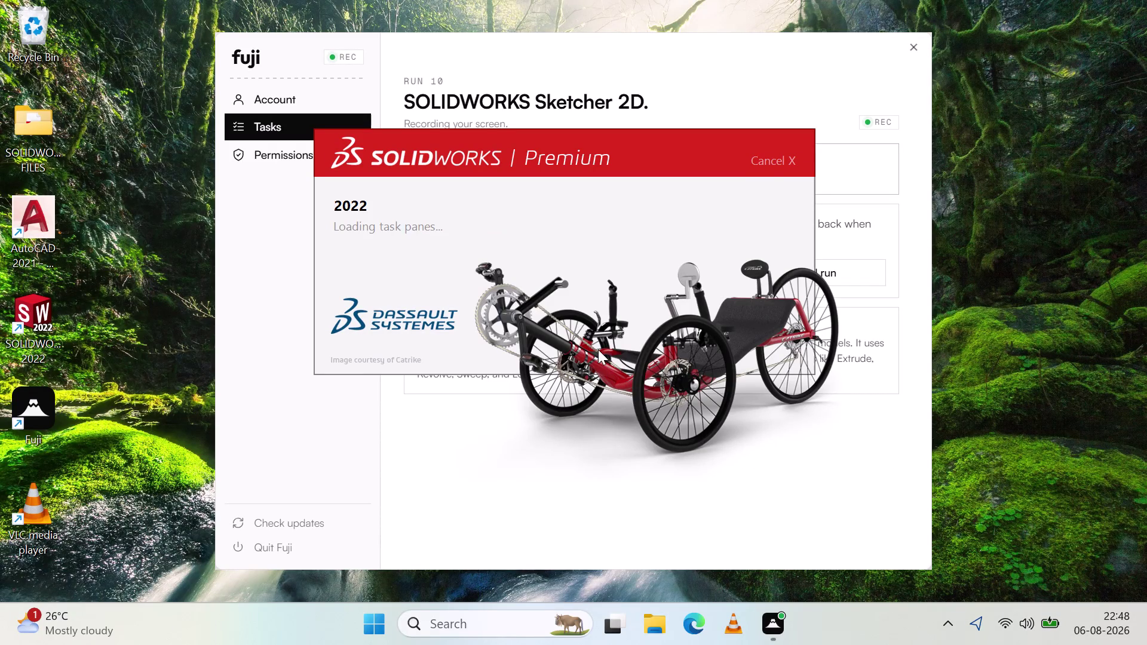
Remove all recent documents from the Welcome window, confirm, and close the window.
click(717, 359)
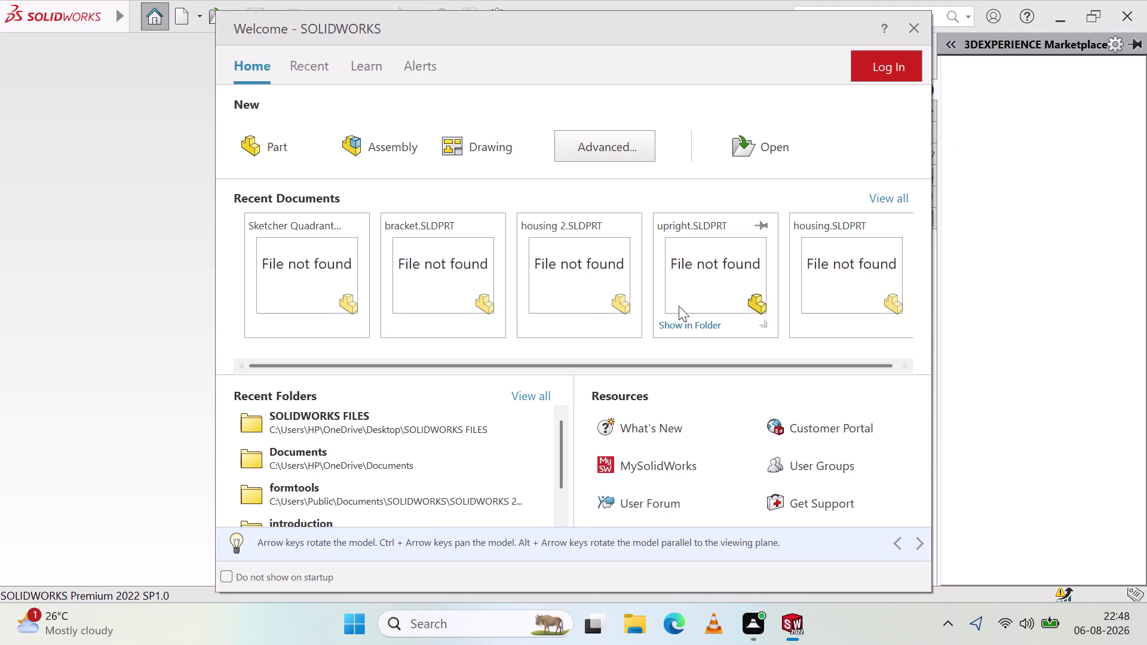
click(901, 198)
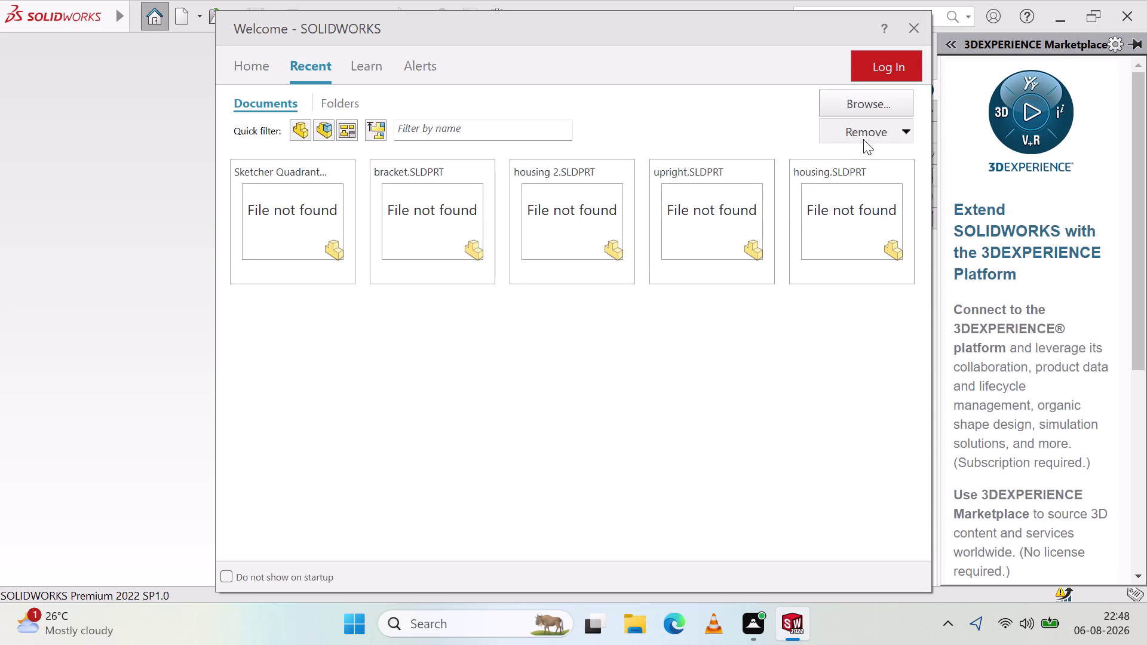
click(863, 133)
click(871, 174)
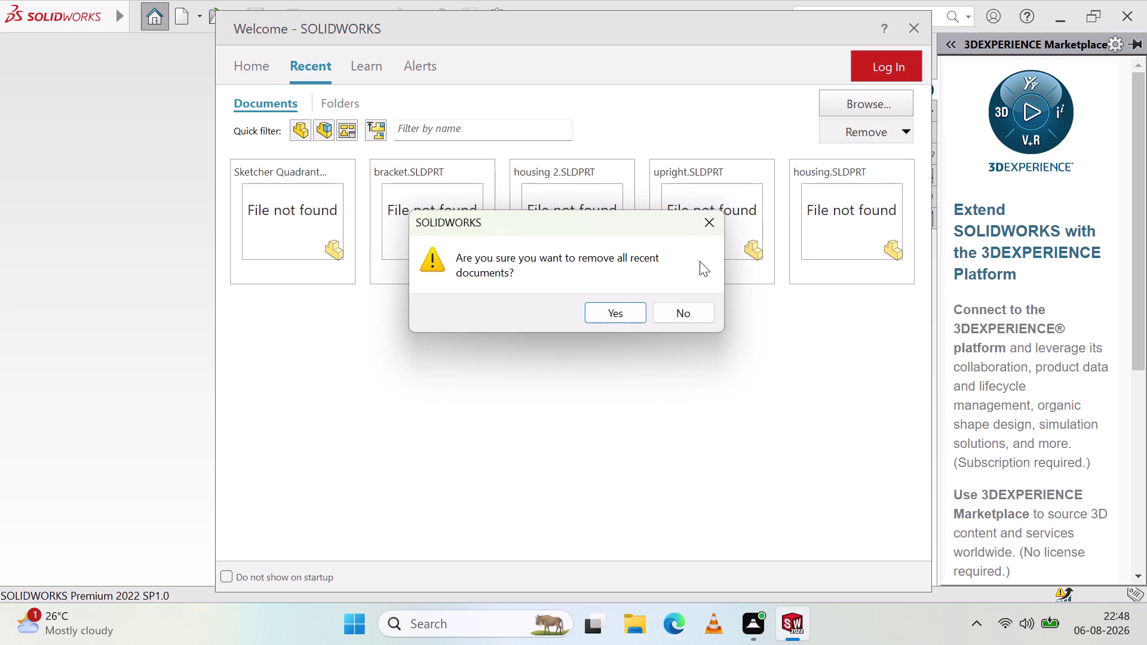
click(608, 312)
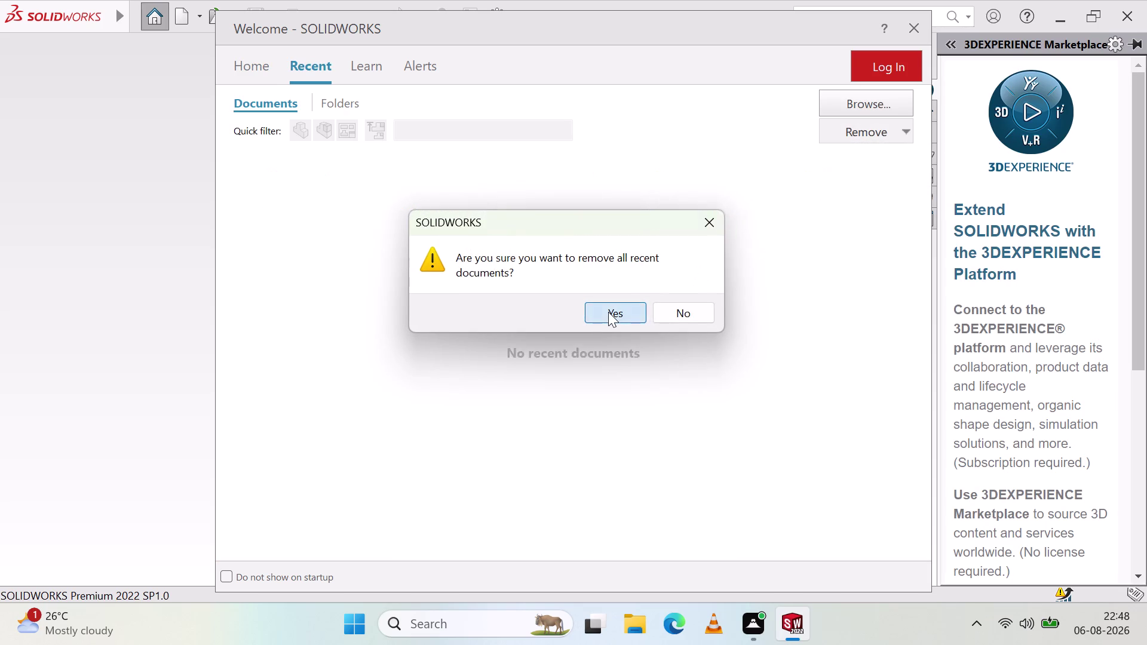
click(914, 29)
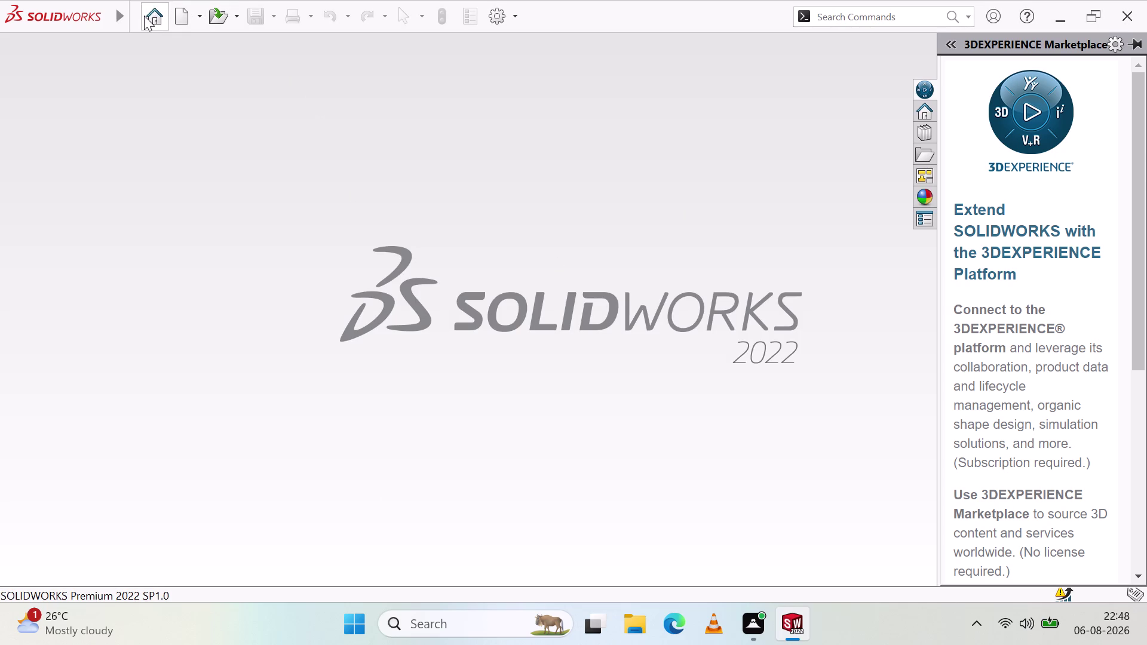
Create a new Part document.
click(144, 15)
click(238, 141)
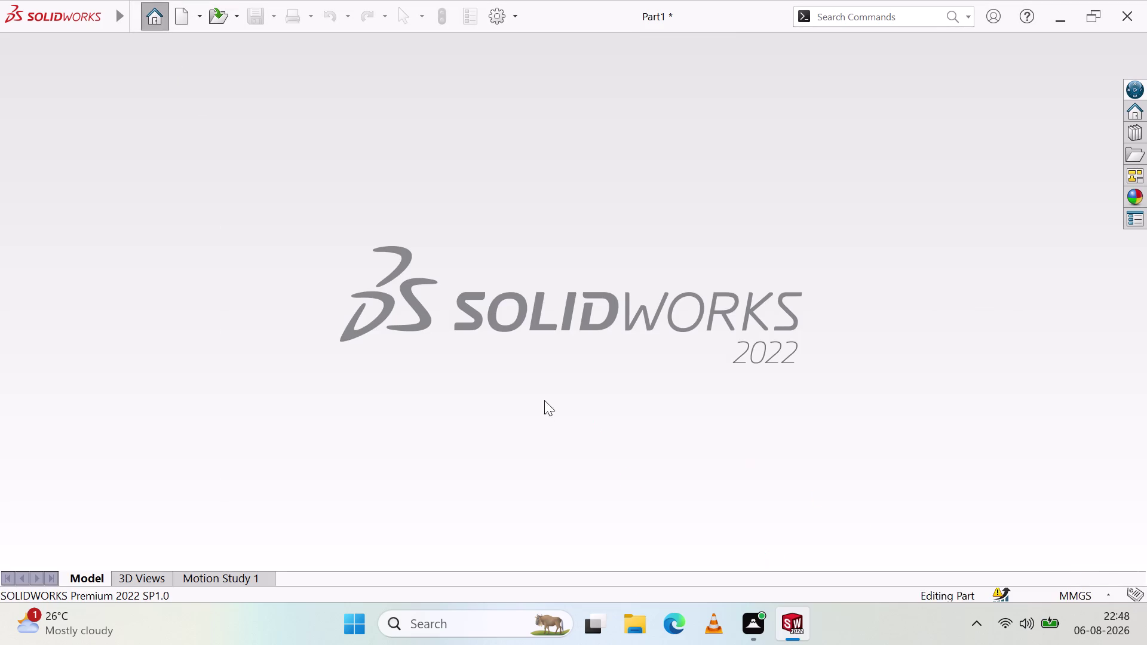
click(434, 450)
click(321, 493)
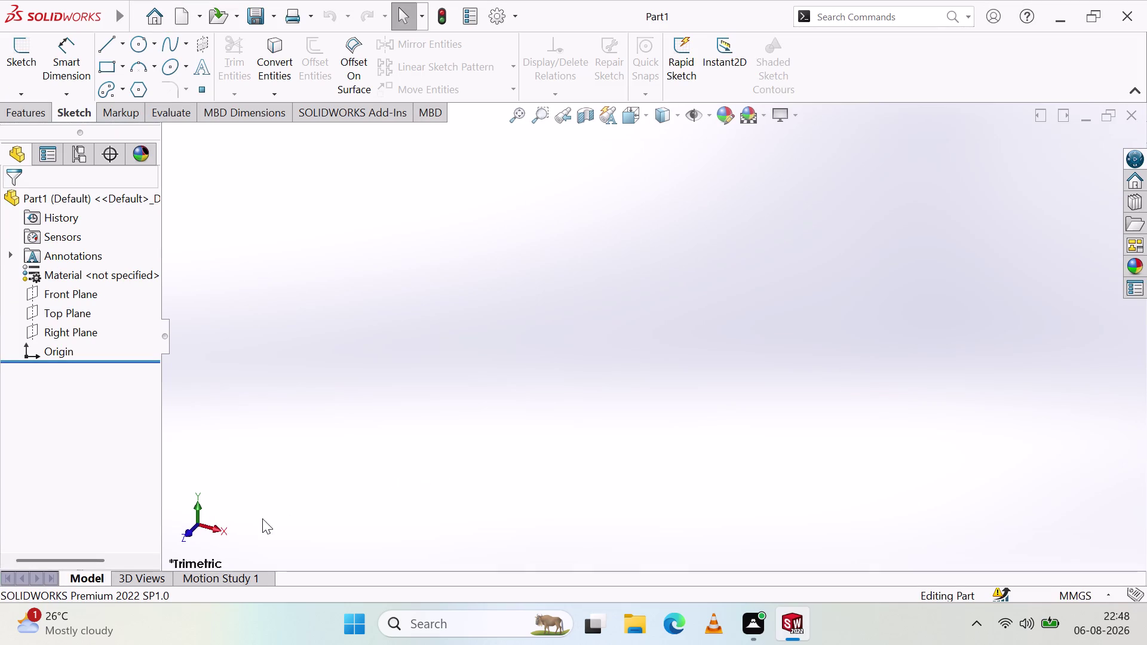
Set the view orientation to Front.
click(194, 522)
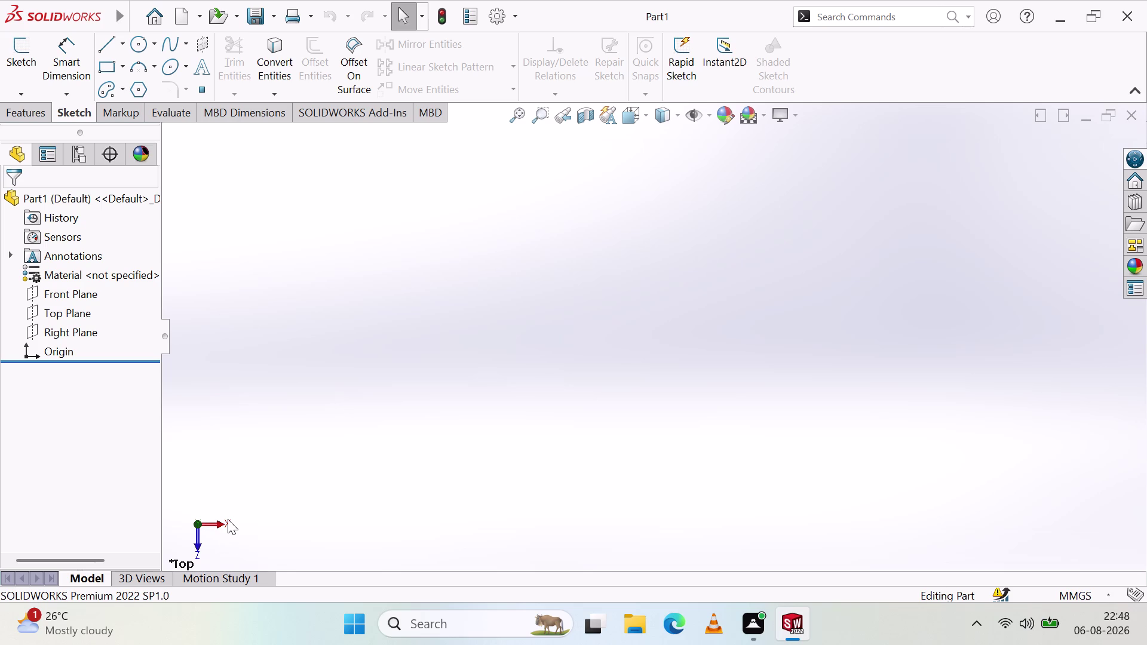
click(228, 520)
click(198, 544)
click(196, 520)
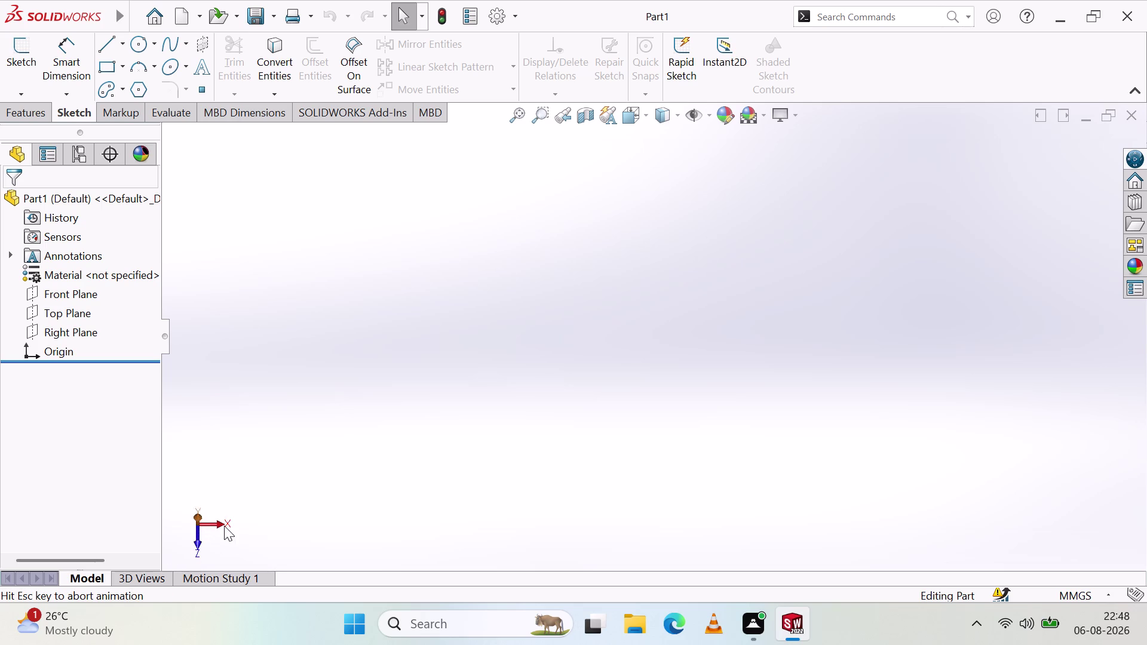
click(196, 544)
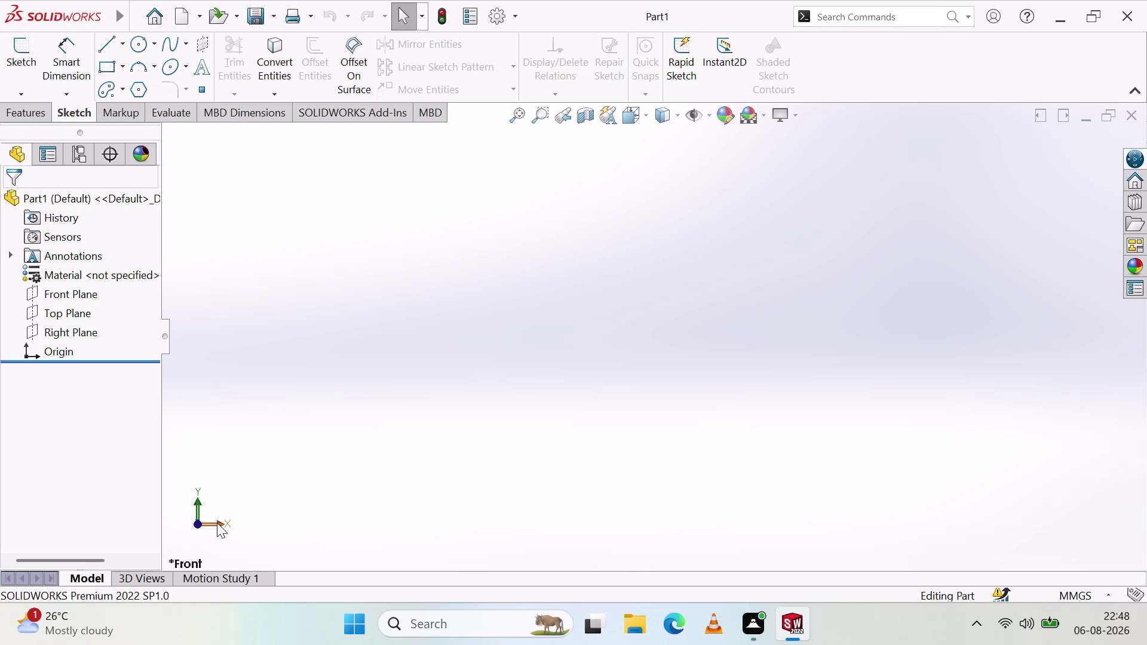
click(218, 523)
click(179, 524)
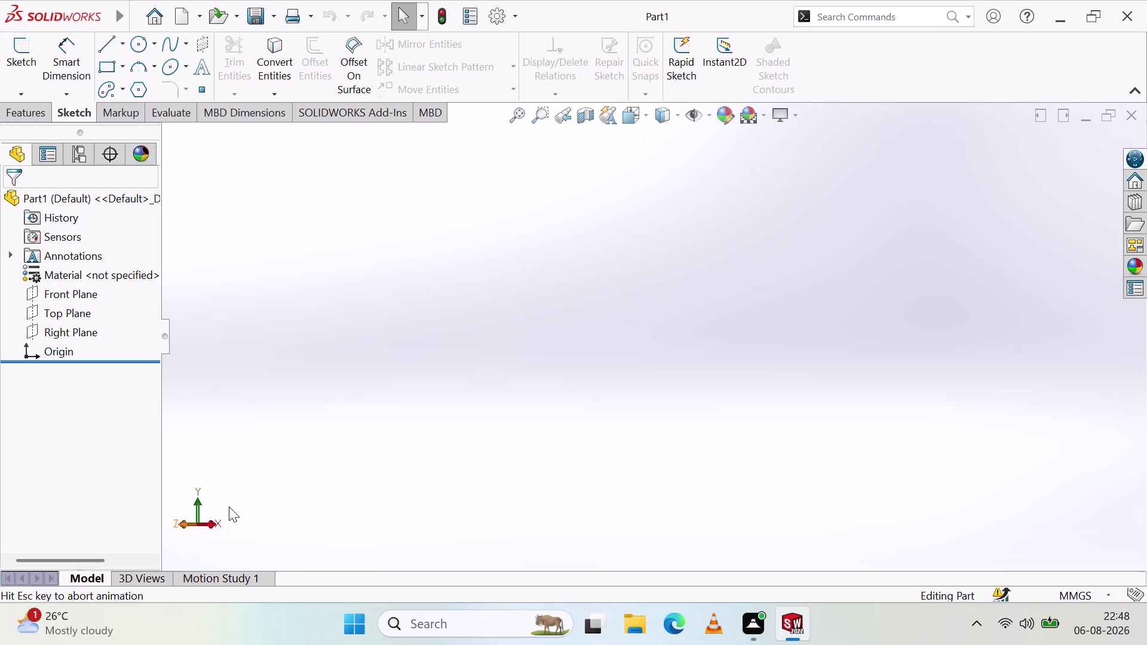
Start a new sketch on the Front Plane from the FeatureManager tree.
click(28, 48)
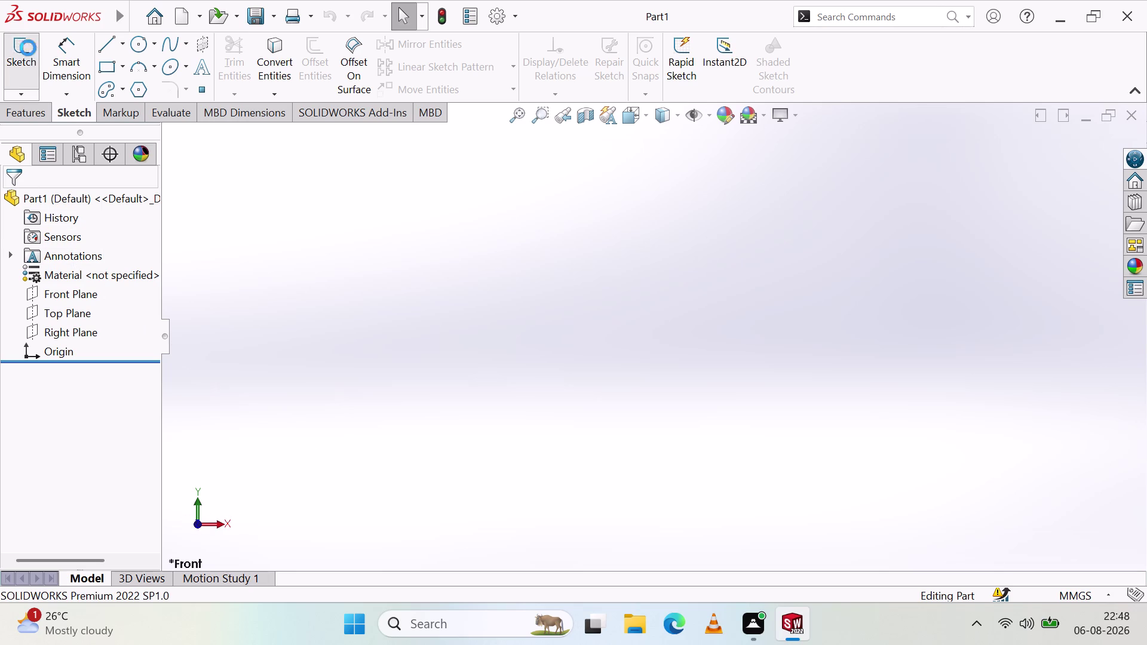
click(9, 200)
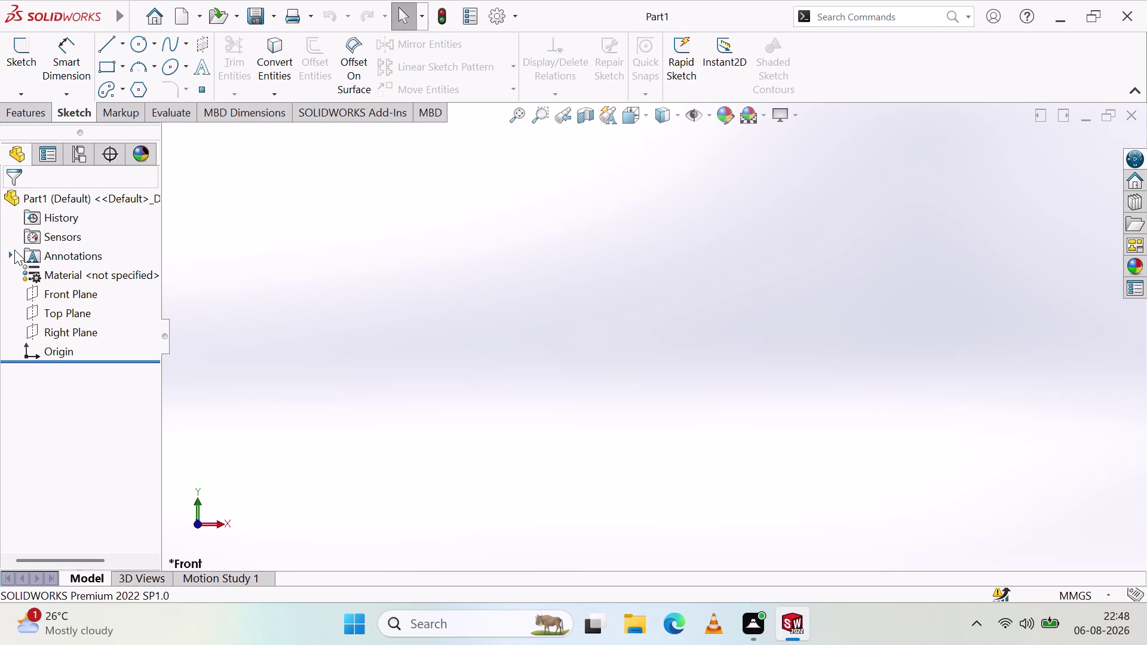
click(47, 292)
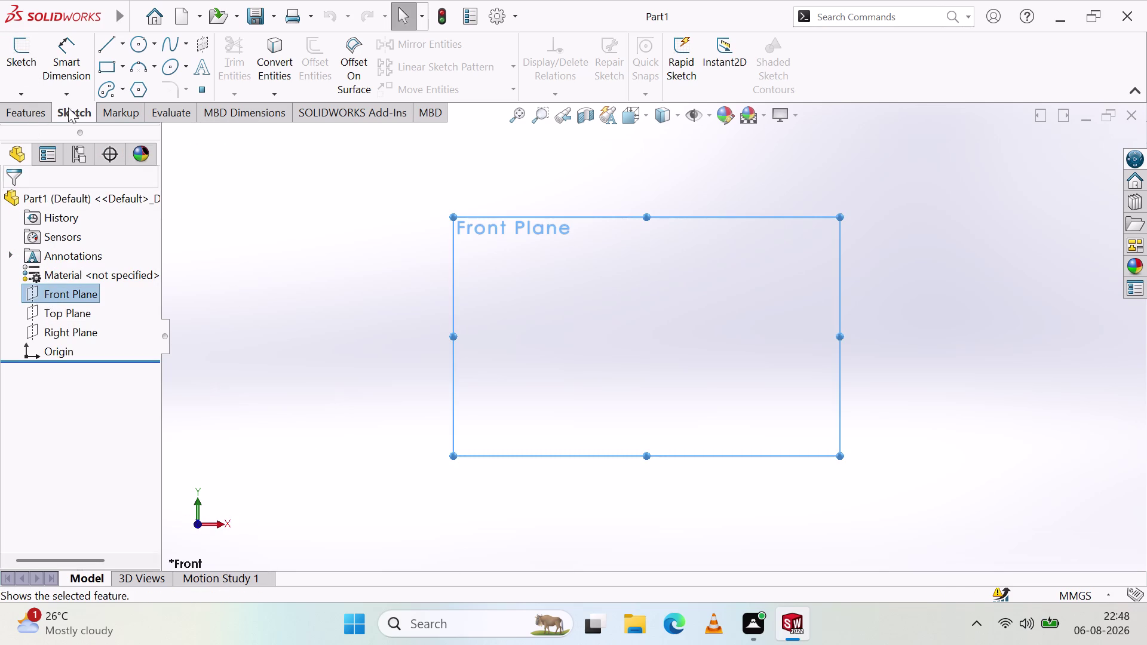
click(32, 67)
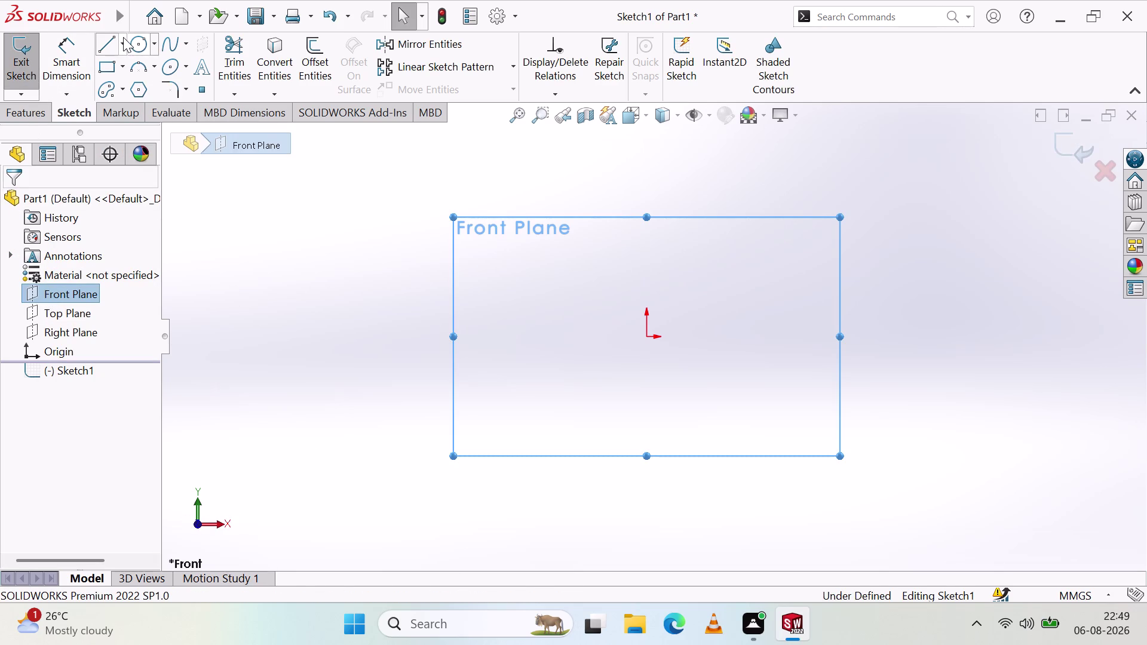
Draw a vertical centerline running through the origin.
click(123, 37)
click(140, 89)
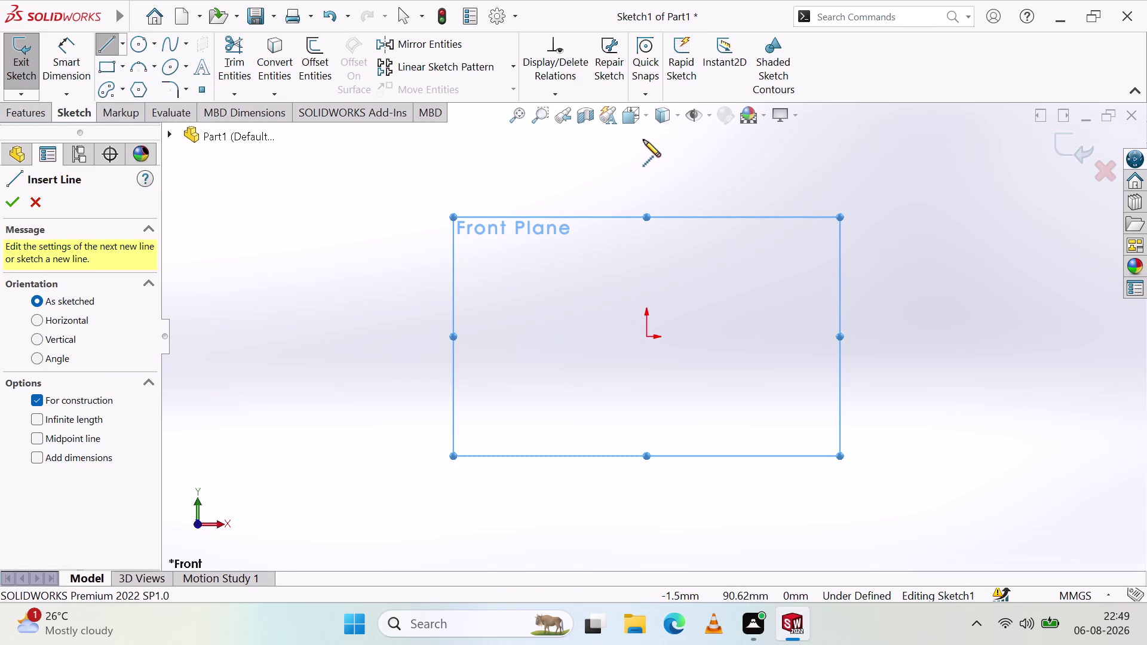
click(645, 139)
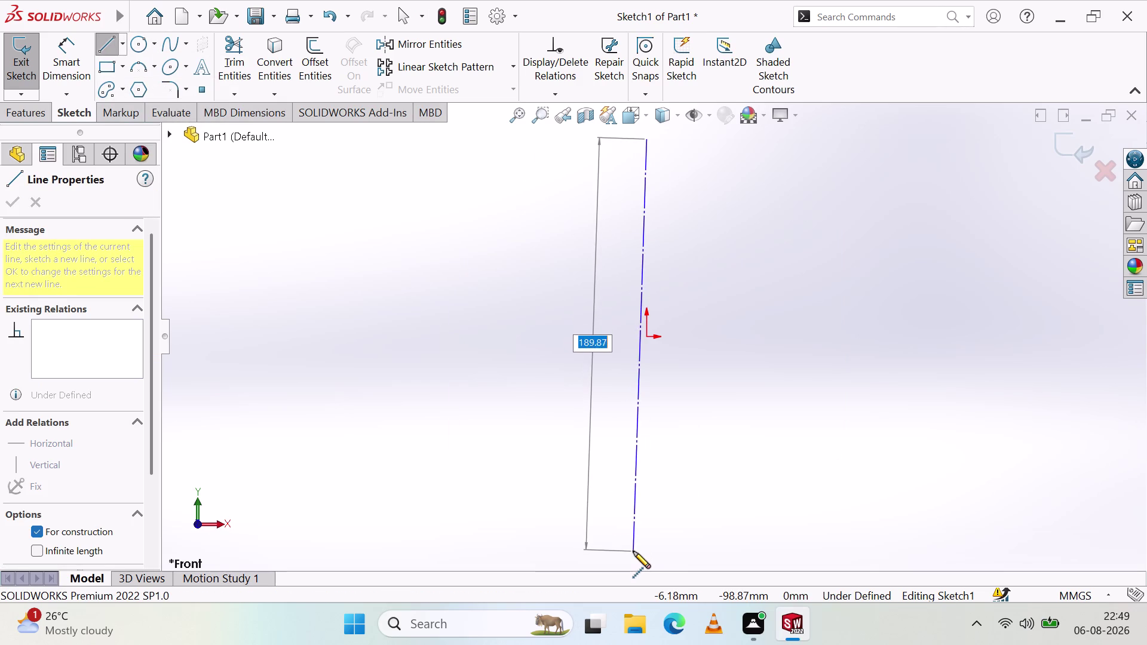
click(648, 561)
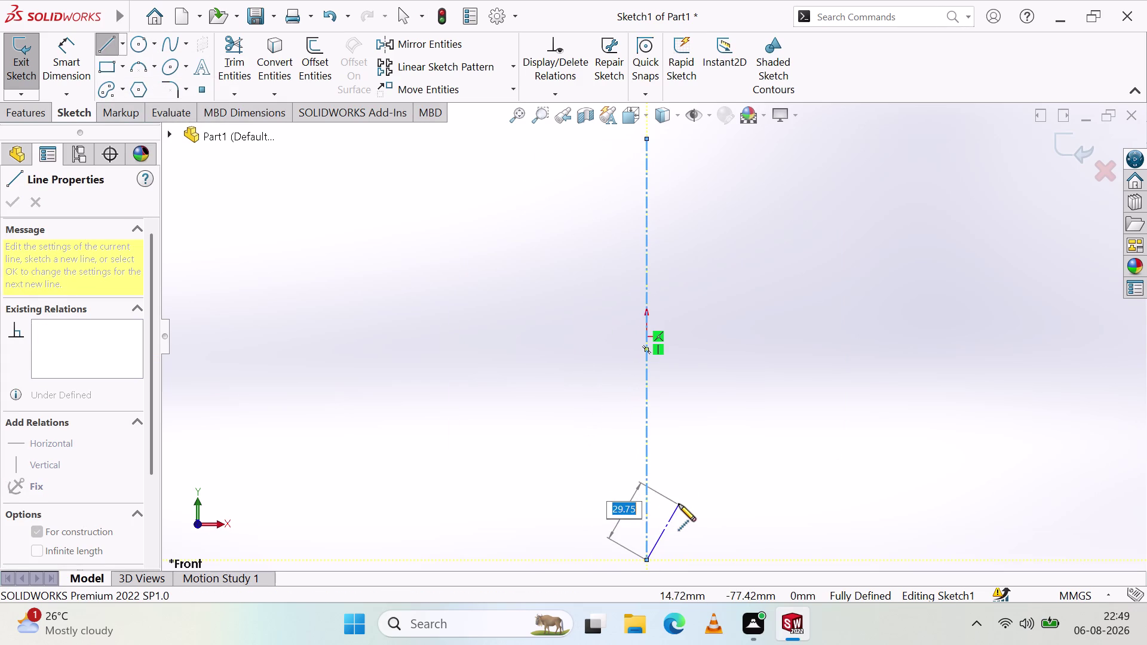
key(Escape)
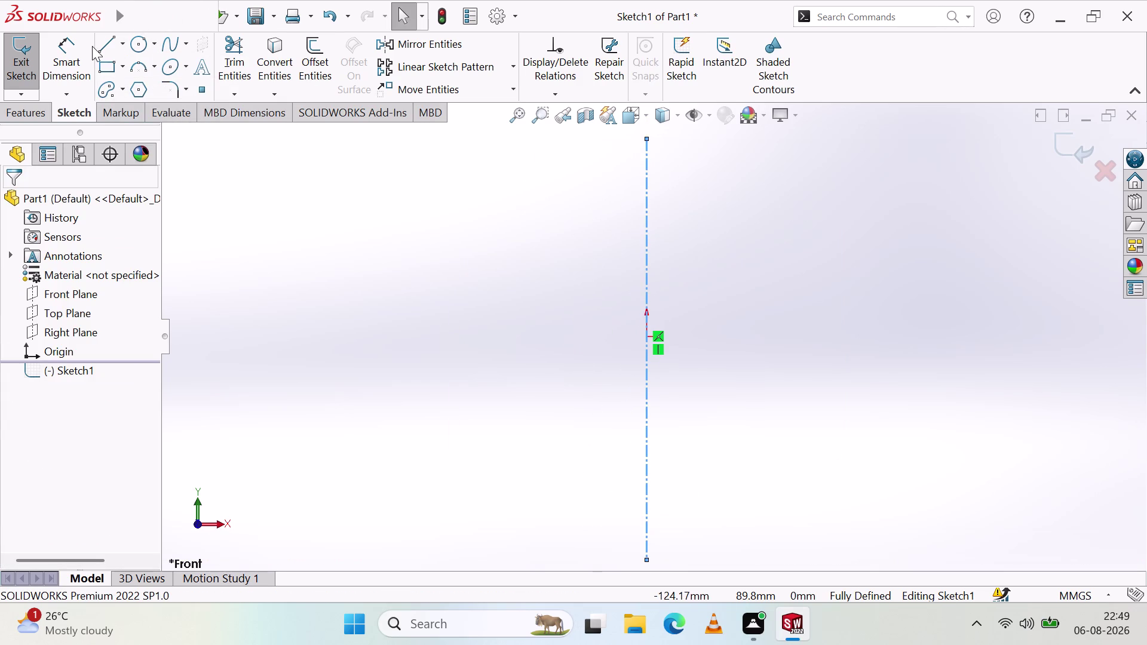
Draw a horizontal centerline running through the origin.
click(121, 49)
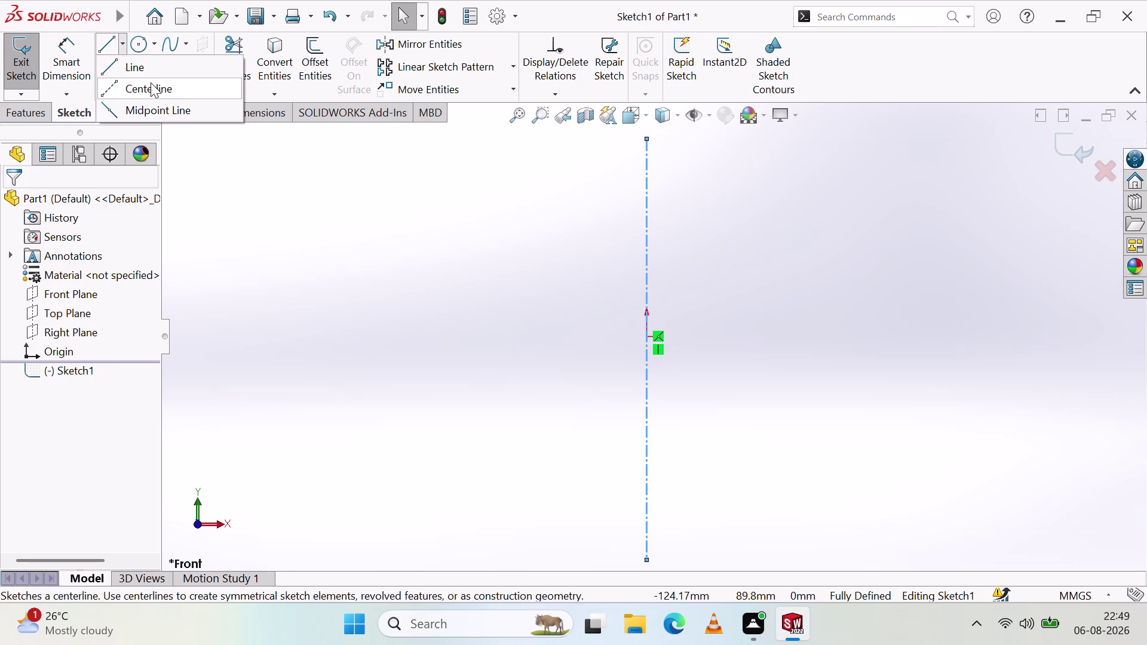
click(154, 85)
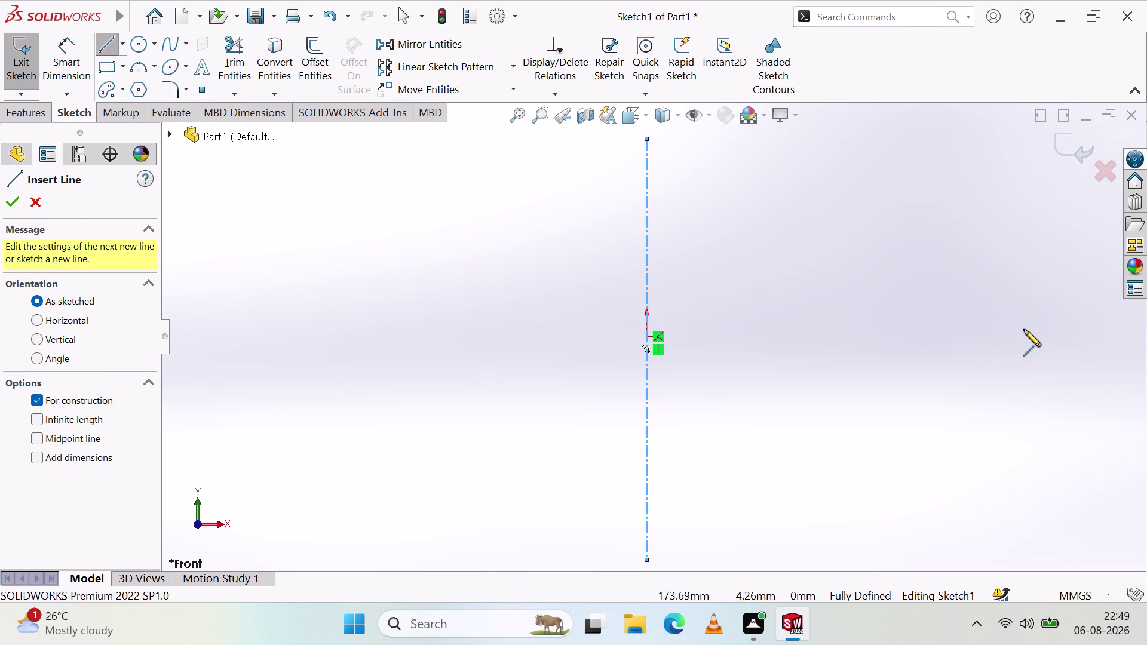
click(1021, 334)
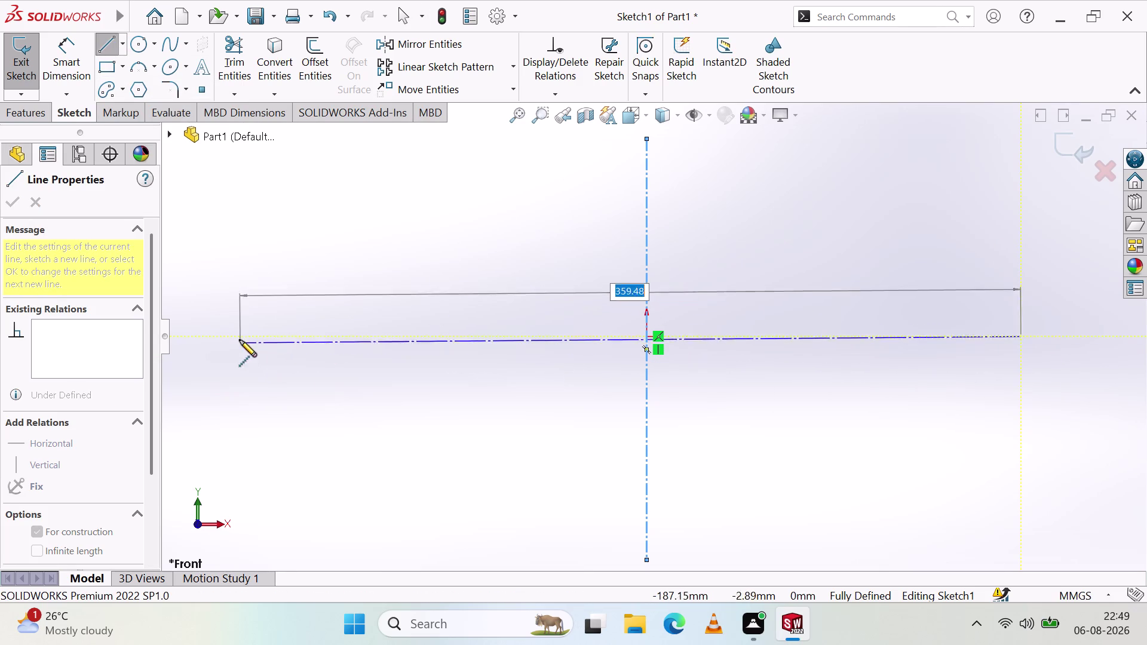
click(241, 337)
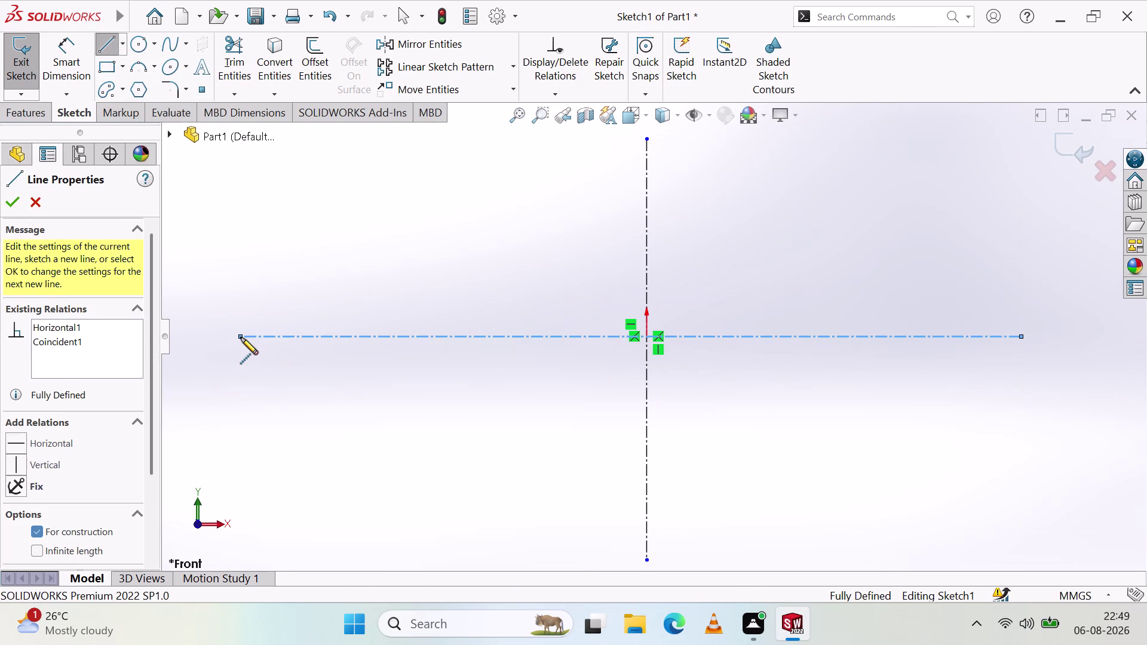
key(Escape)
key(Escape)
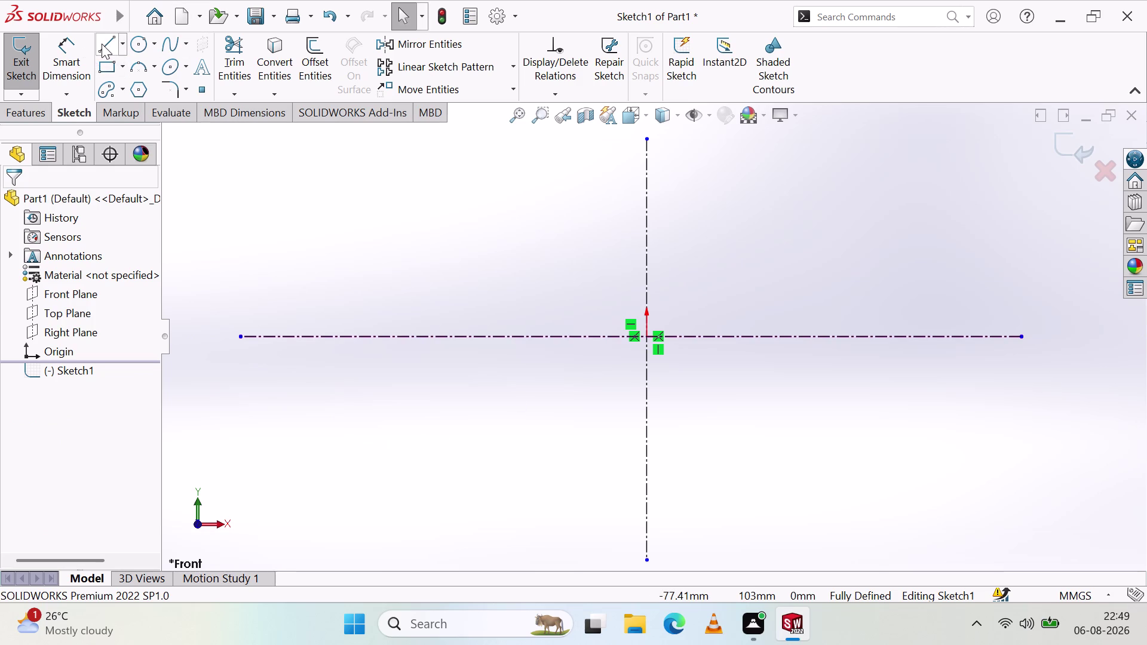
Draw a midpoint diagonal centered on the origin toward the upper left, set as construction.
click(121, 38)
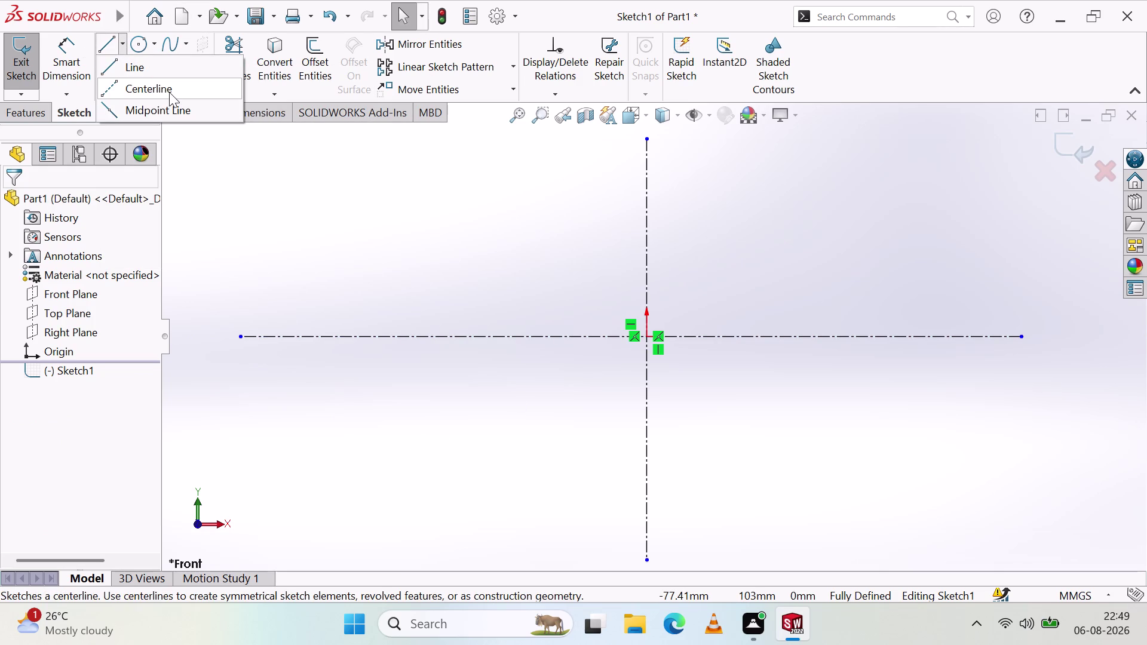
click(170, 92)
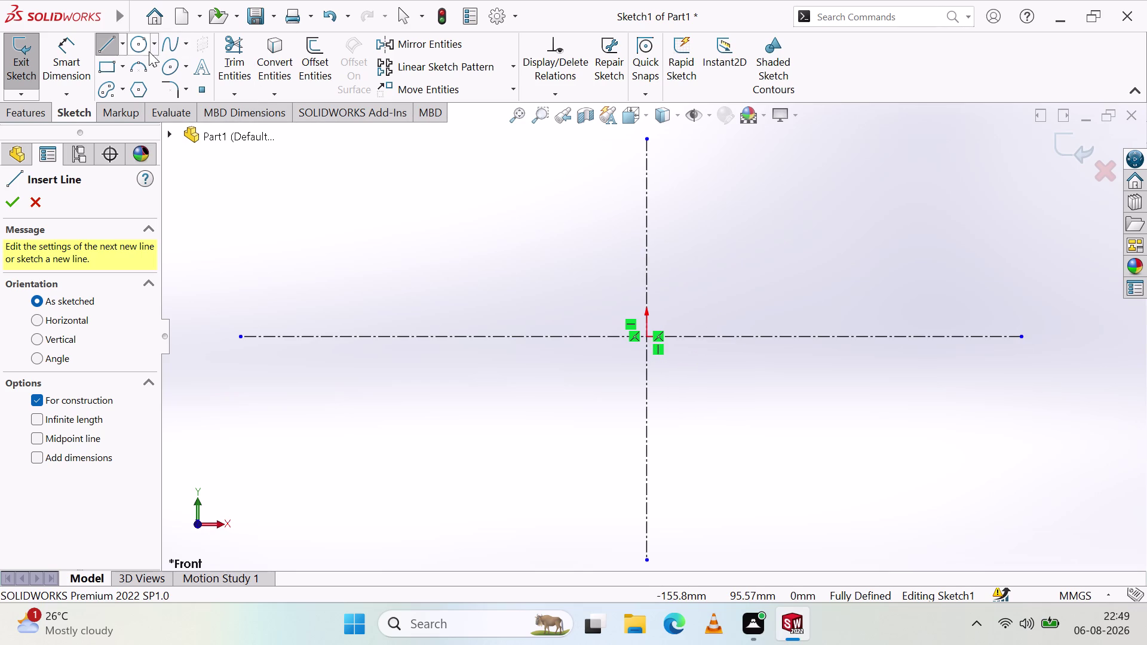
click(124, 50)
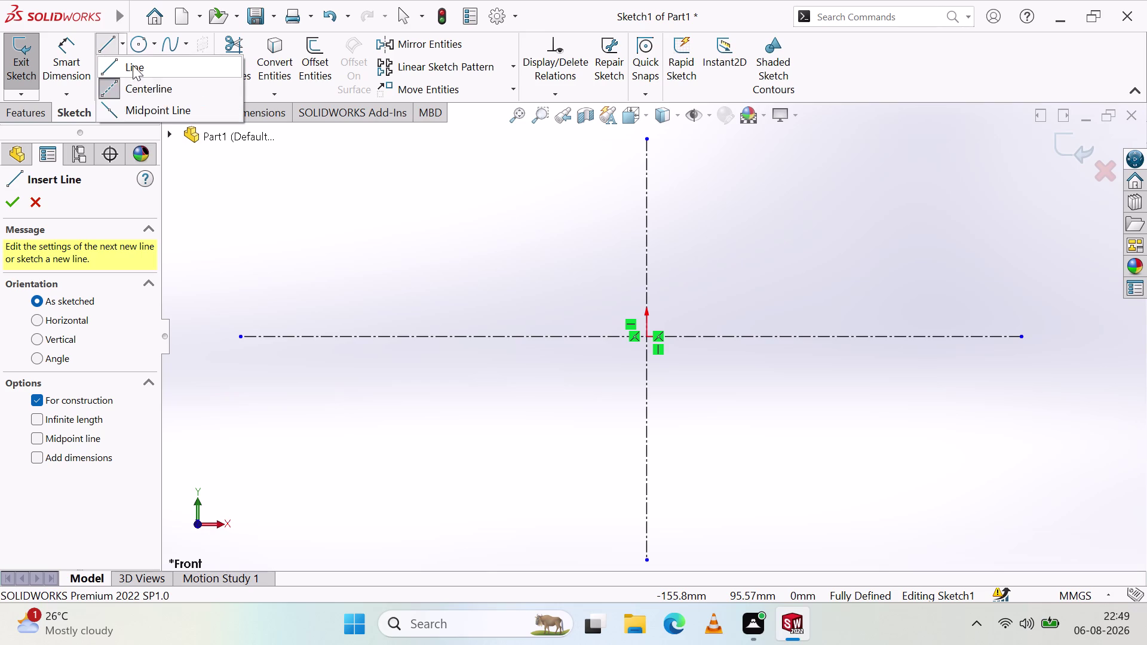
click(160, 108)
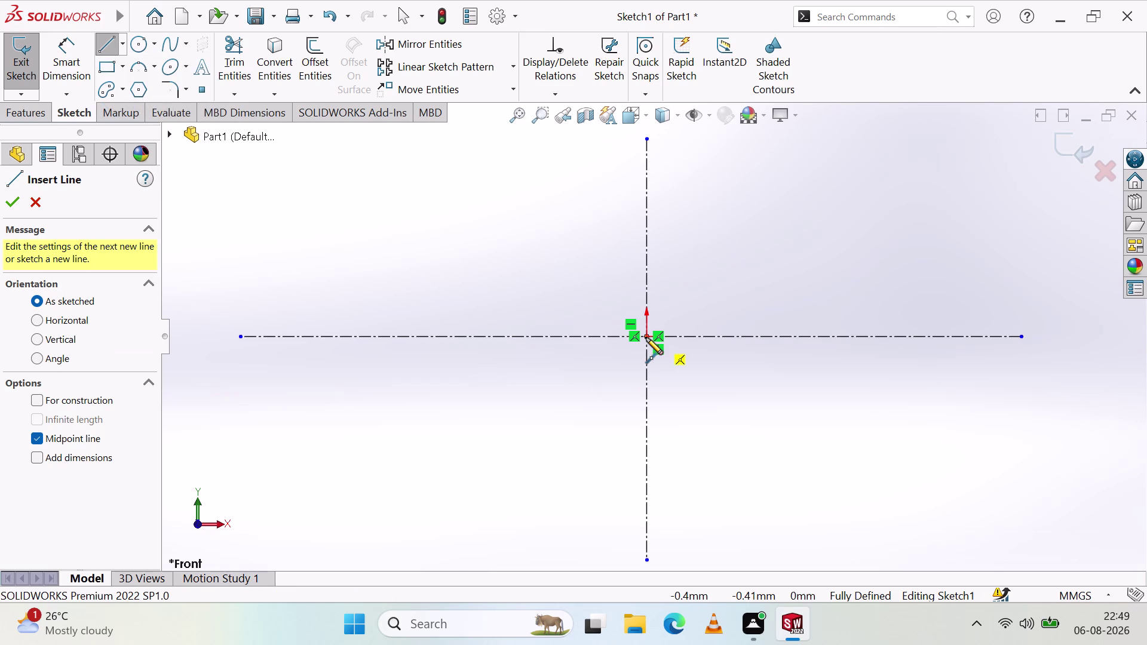
click(646, 338)
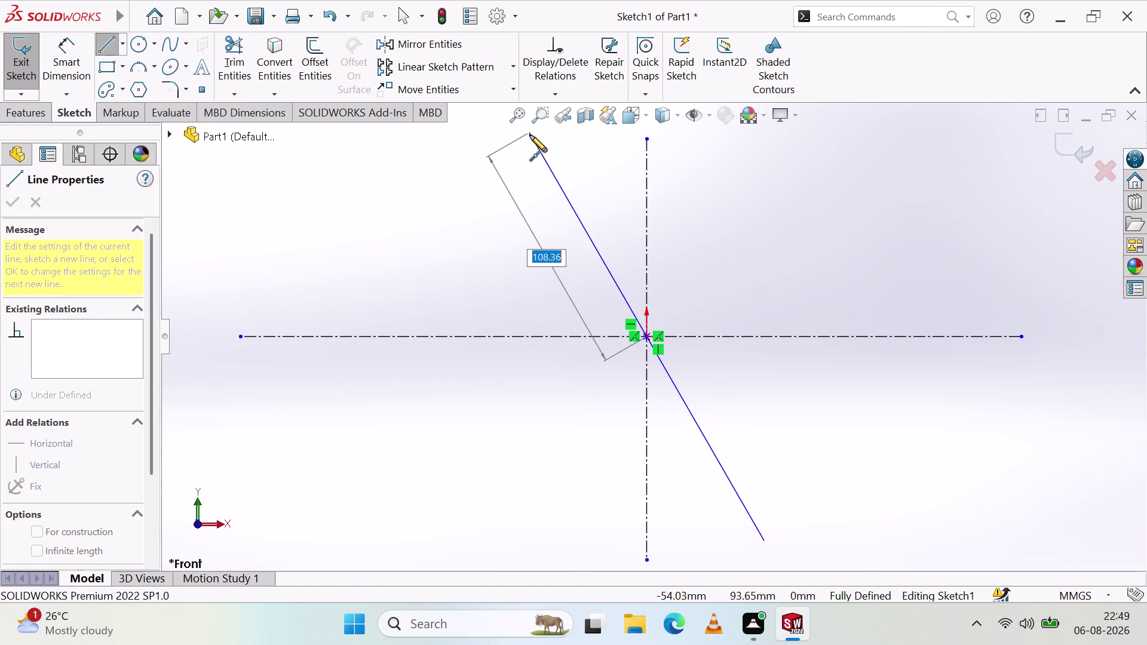
click(531, 138)
key(Escape)
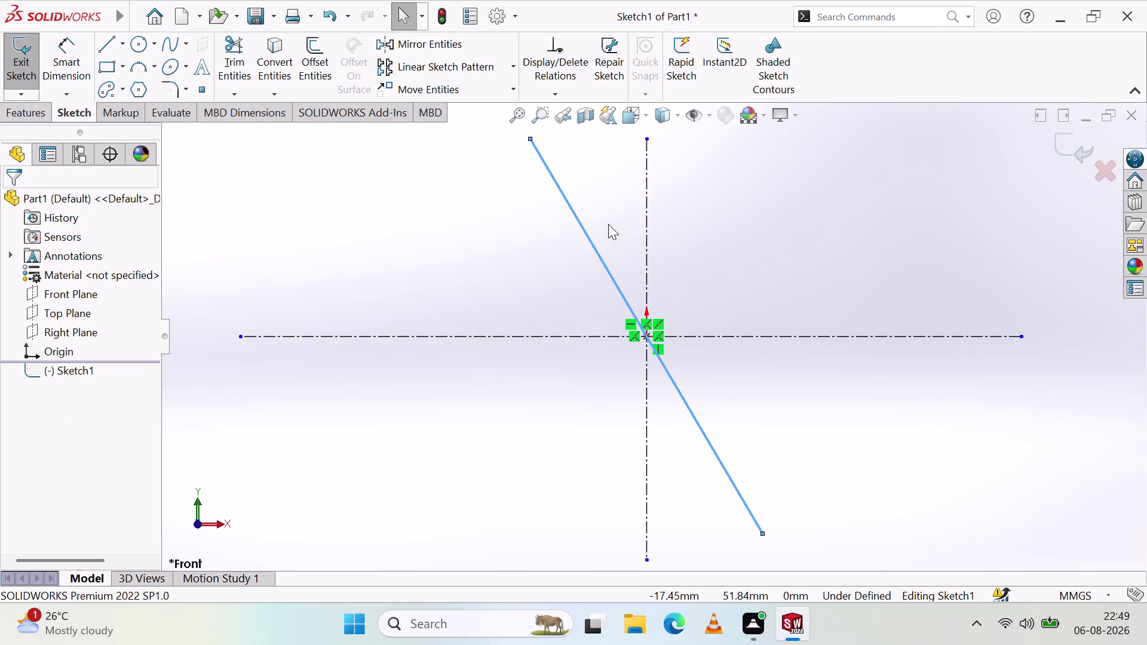
click(591, 246)
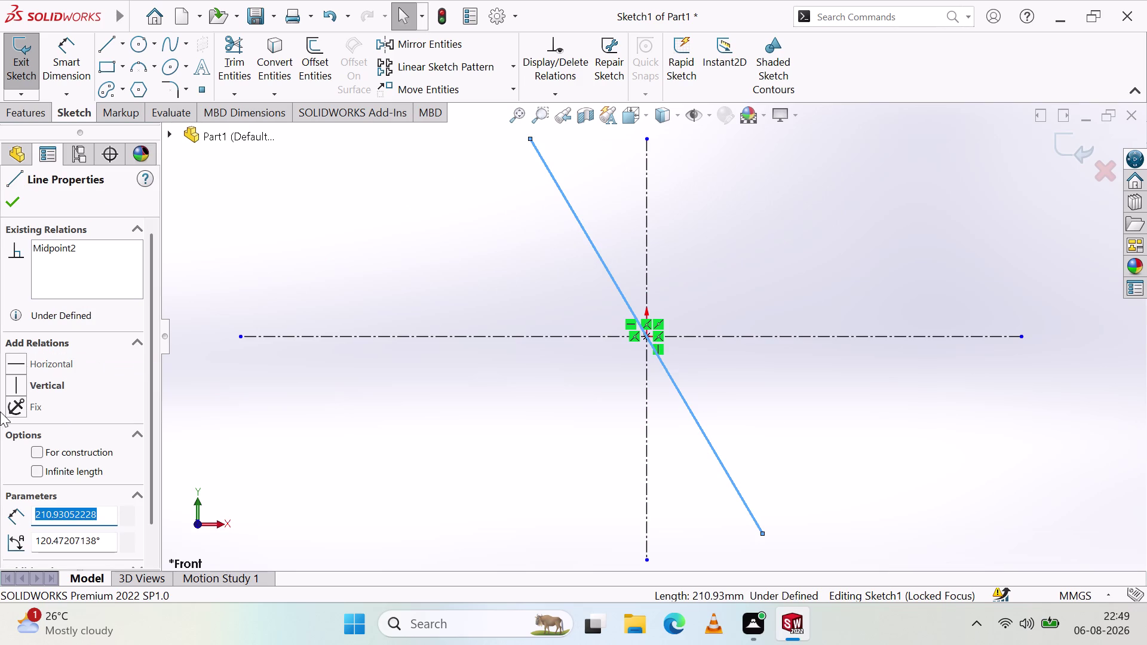
click(32, 449)
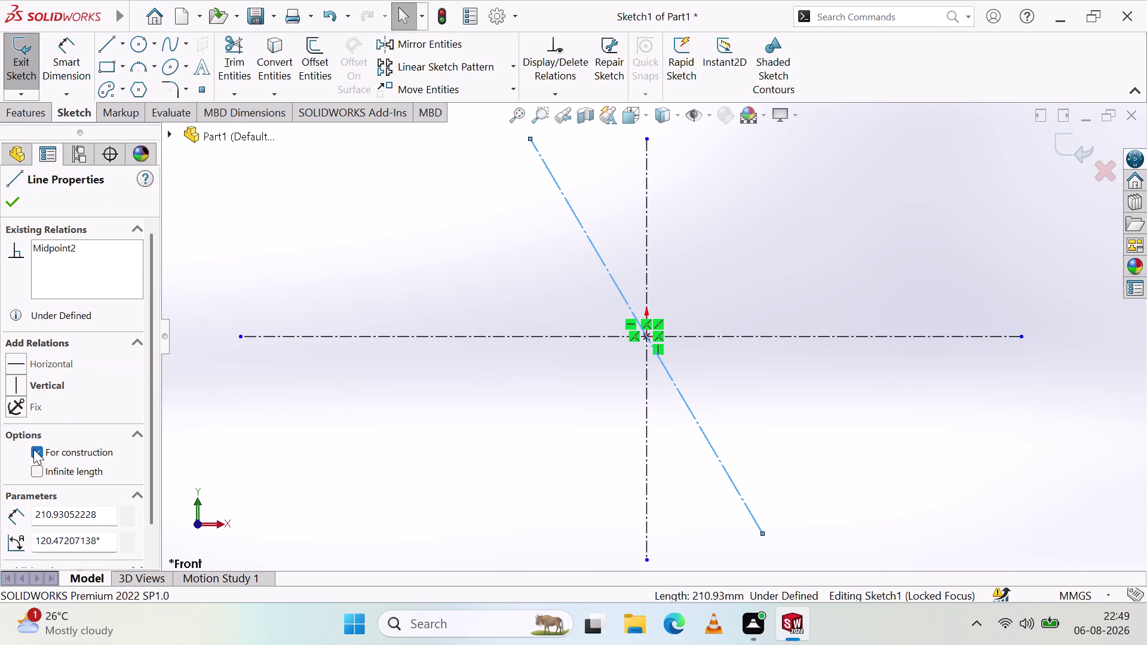
click(13, 202)
click(576, 286)
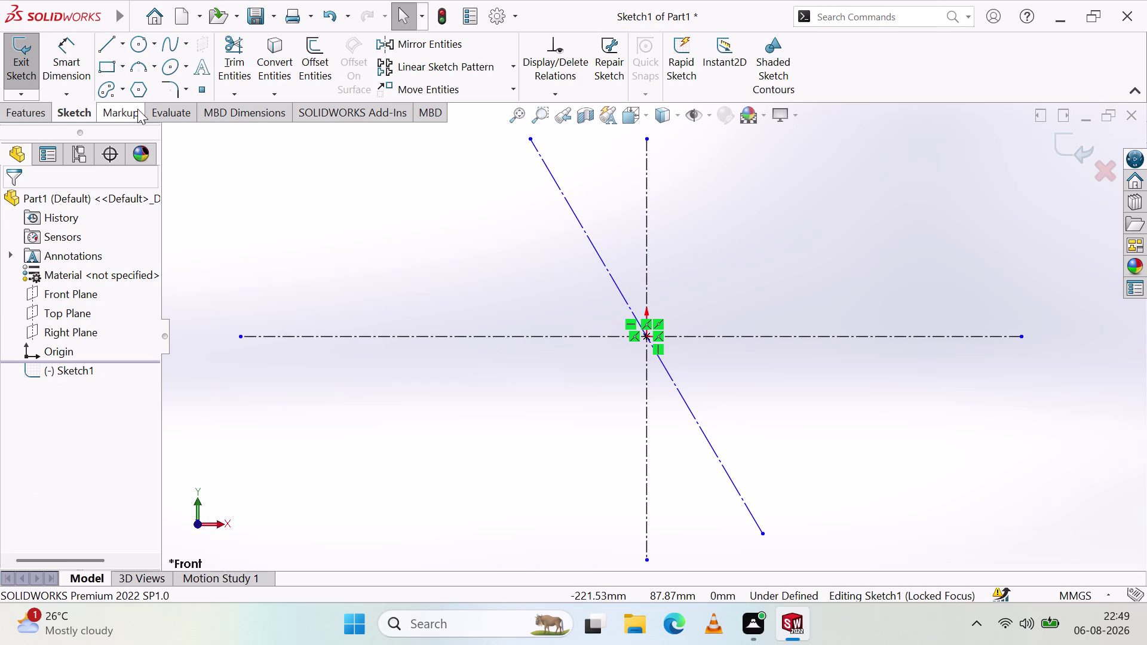
Draw a second midpoint diagonal centered on the origin toward the upper right, set as construction.
click(124, 46)
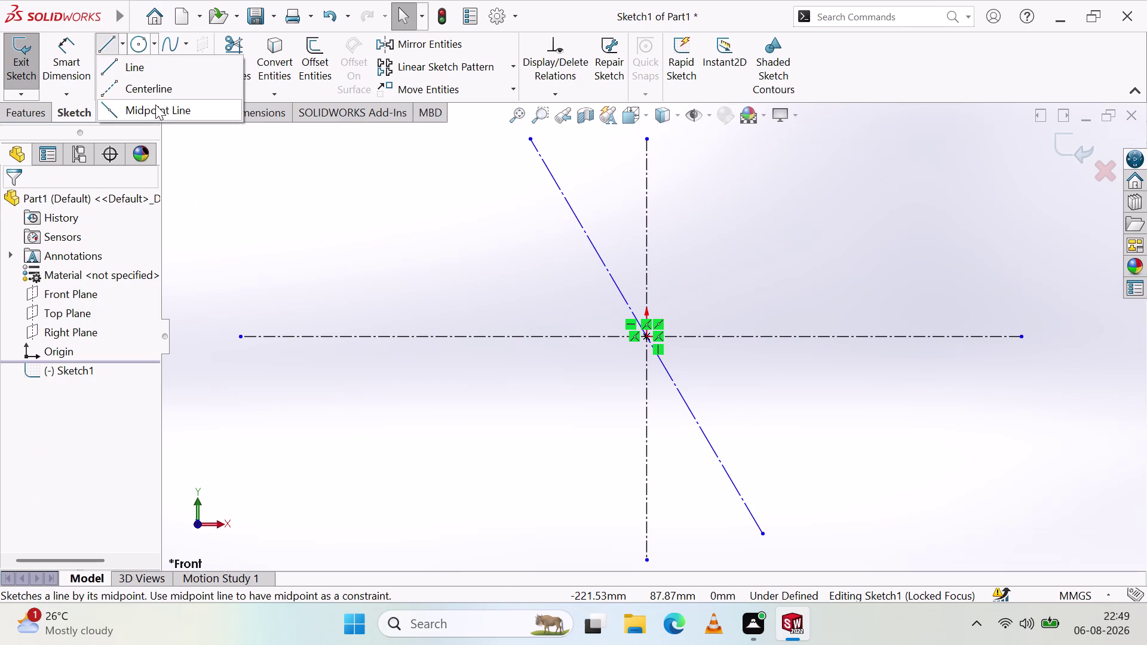
click(159, 106)
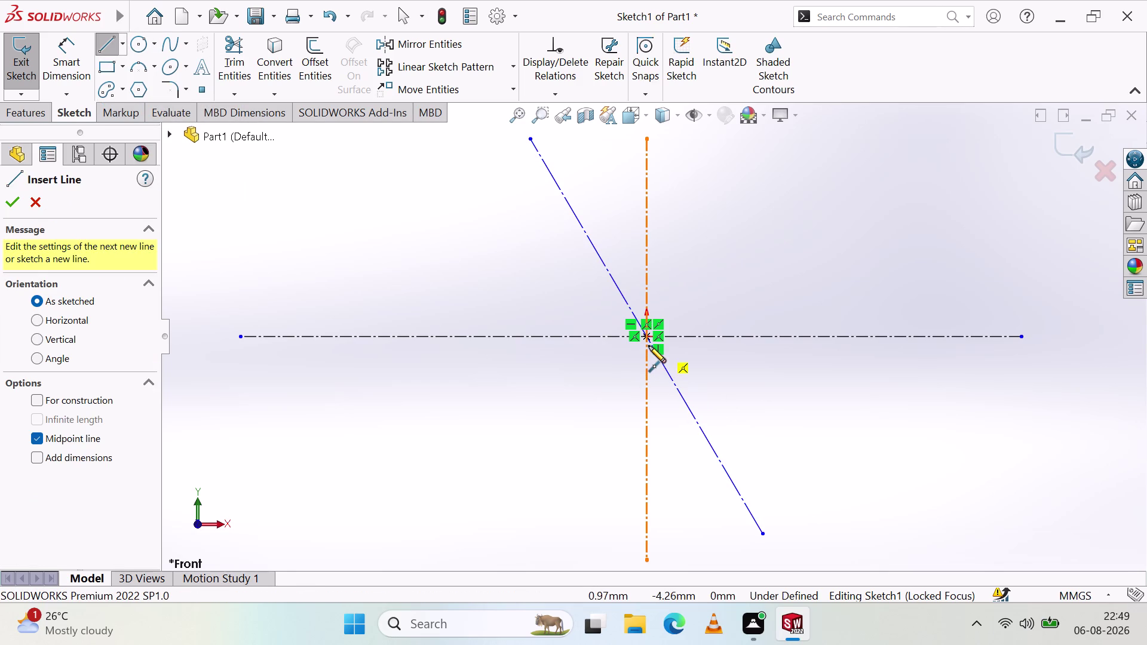
click(648, 339)
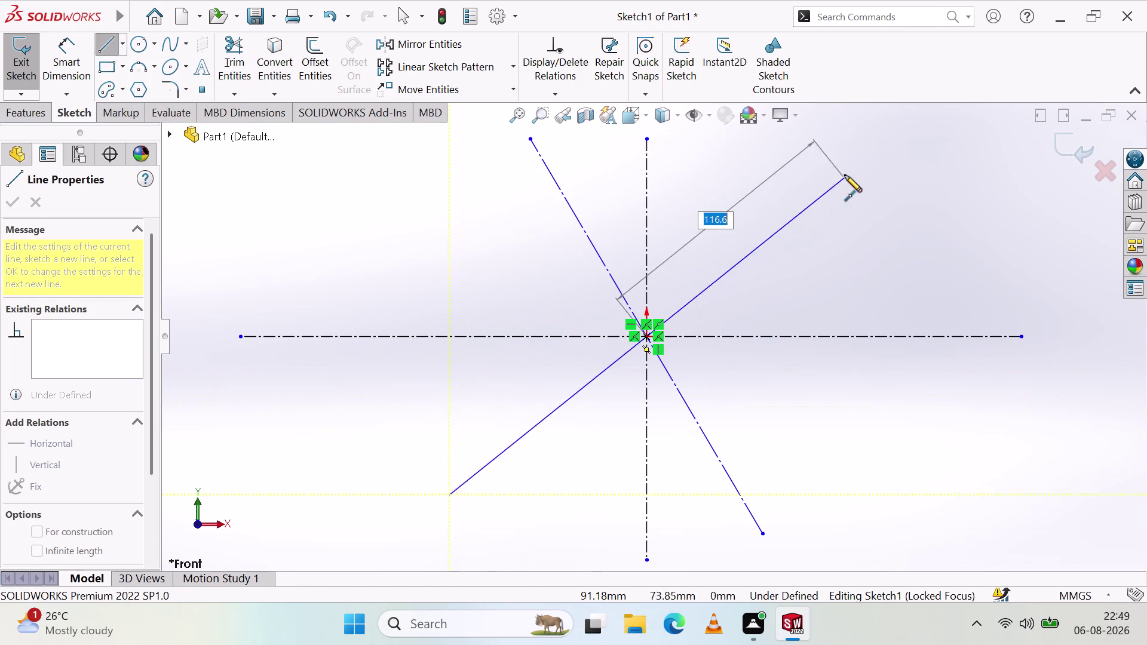
click(757, 142)
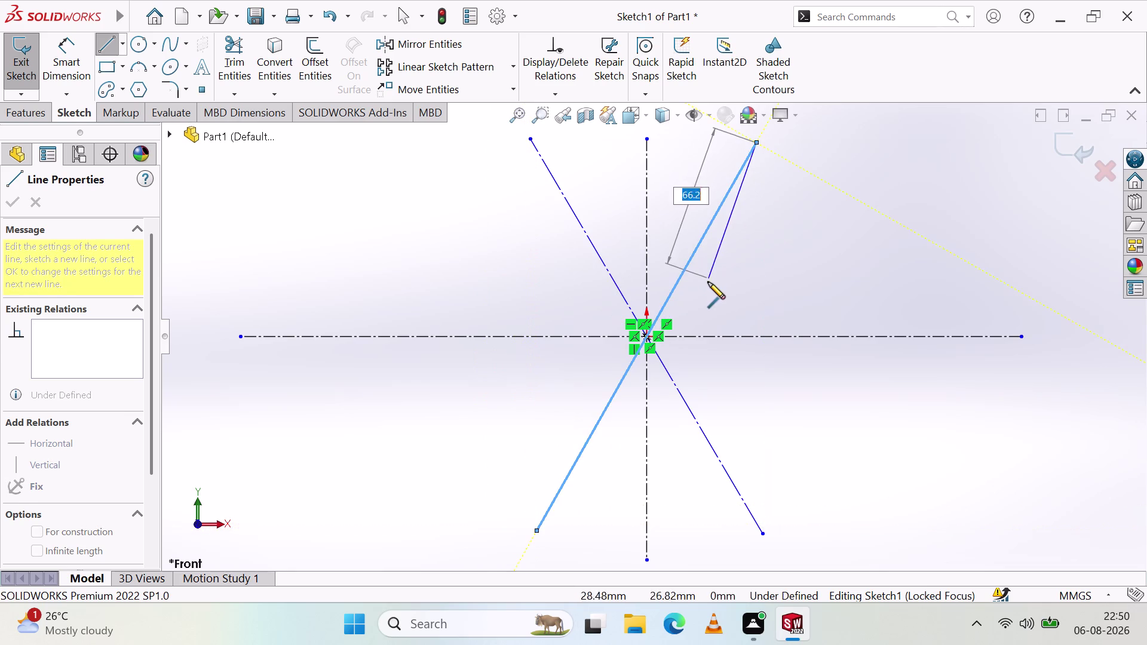
key(Escape)
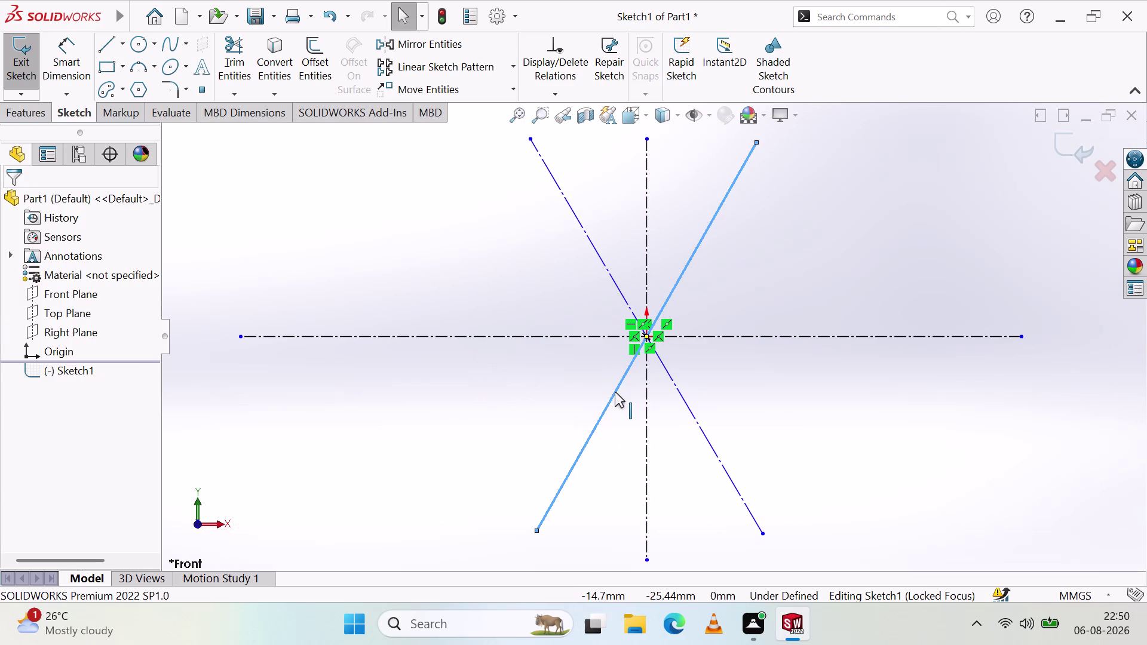
click(614, 392)
click(99, 450)
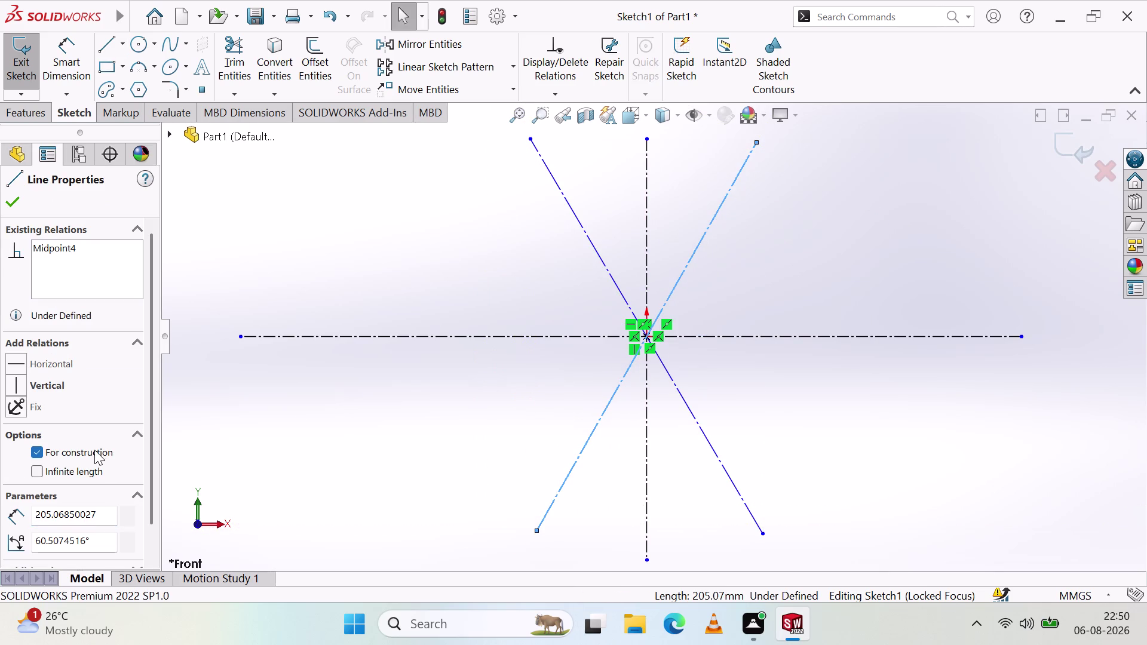
click(15, 206)
click(416, 300)
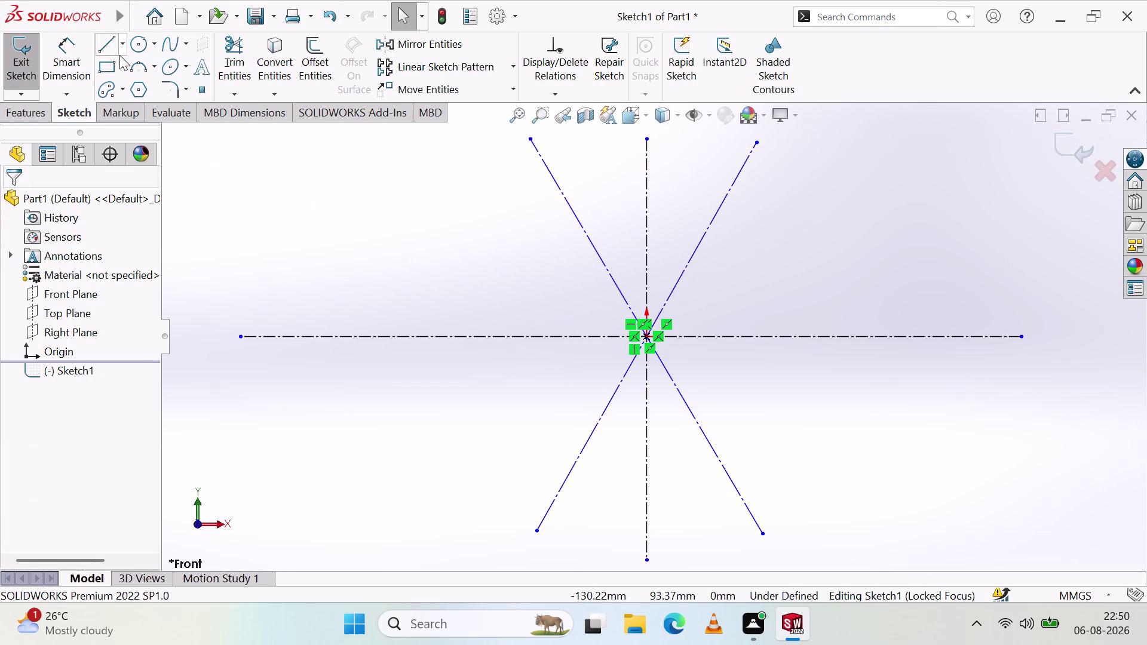
click(65, 54)
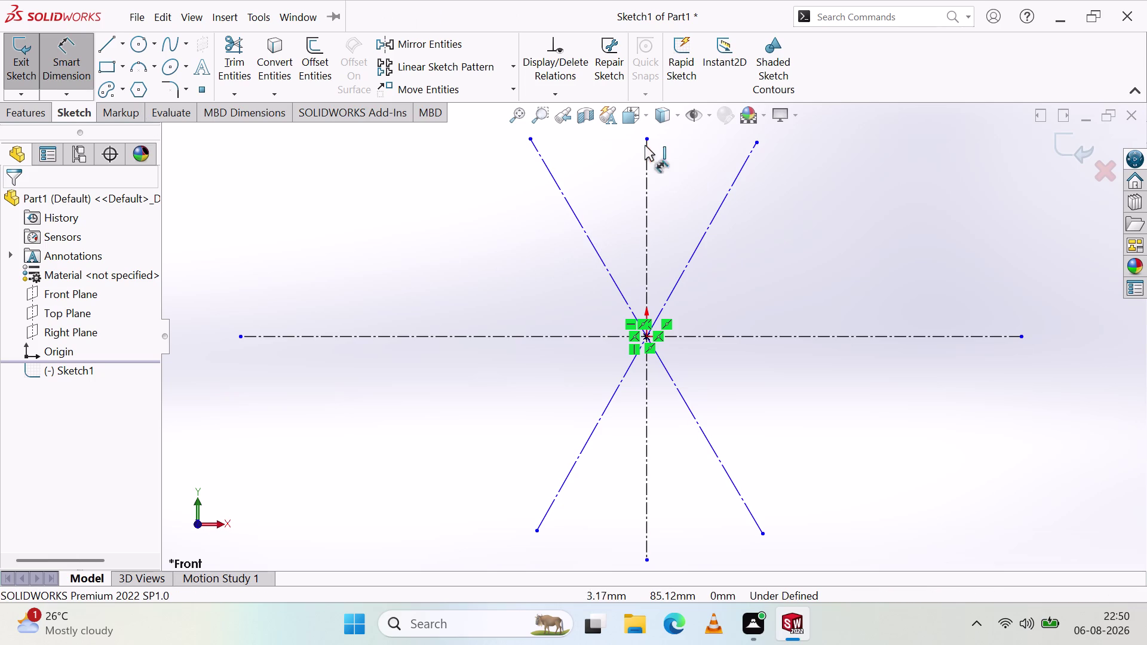
Dimension the angle between the two diagonals as 60°, placed above the origin.
click(586, 231)
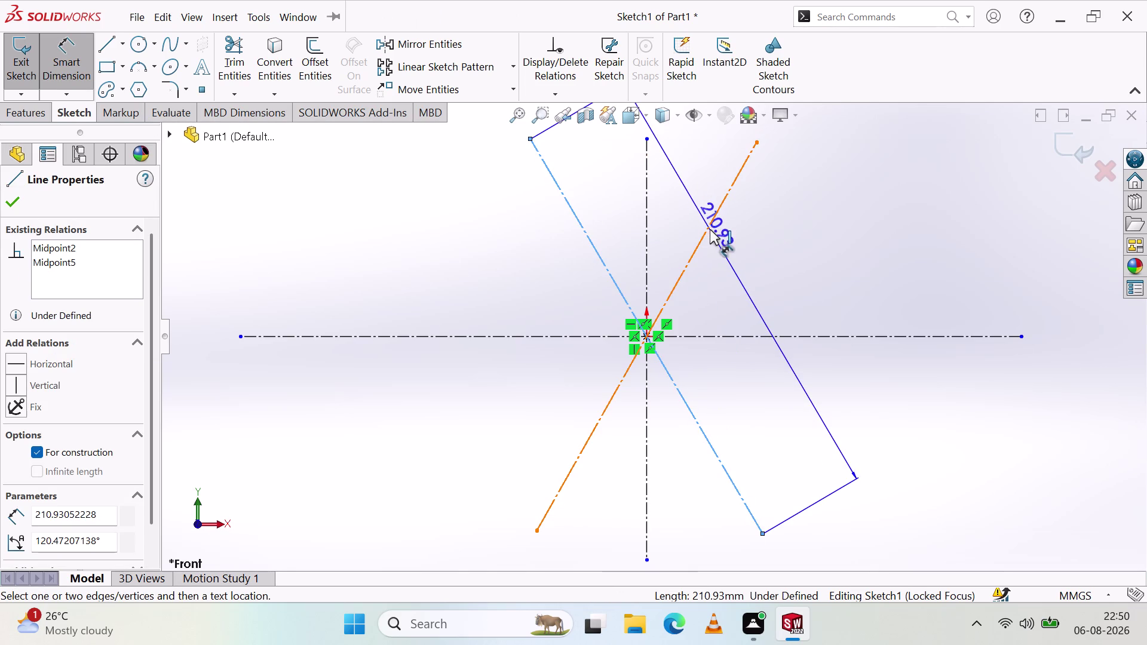
click(707, 226)
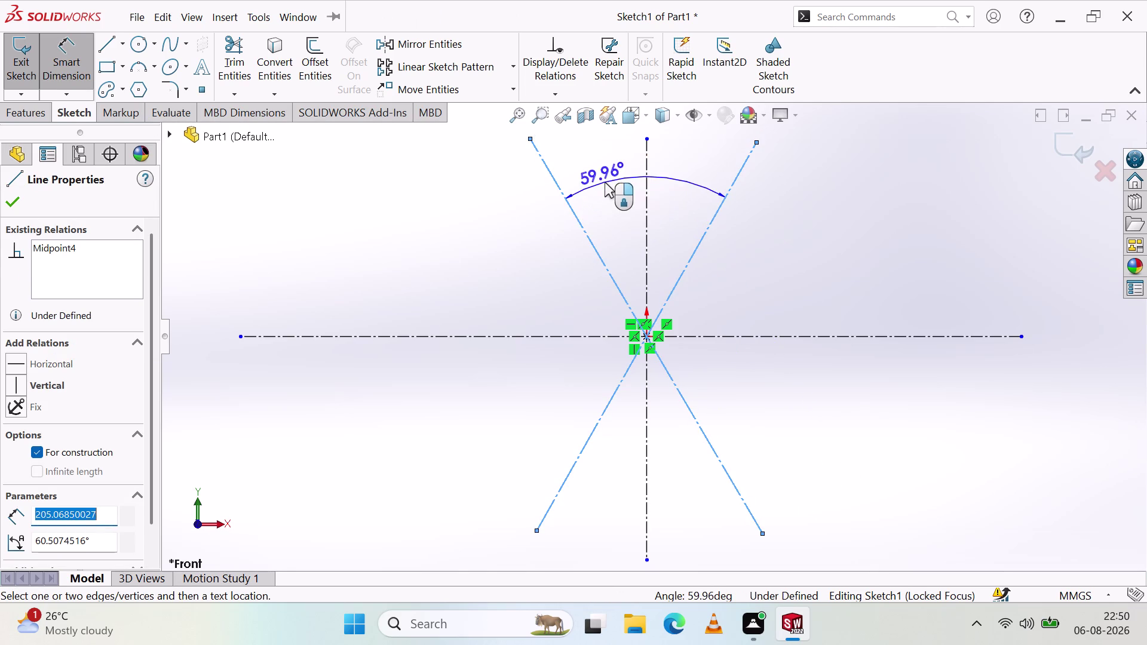
click(605, 182)
key(6)
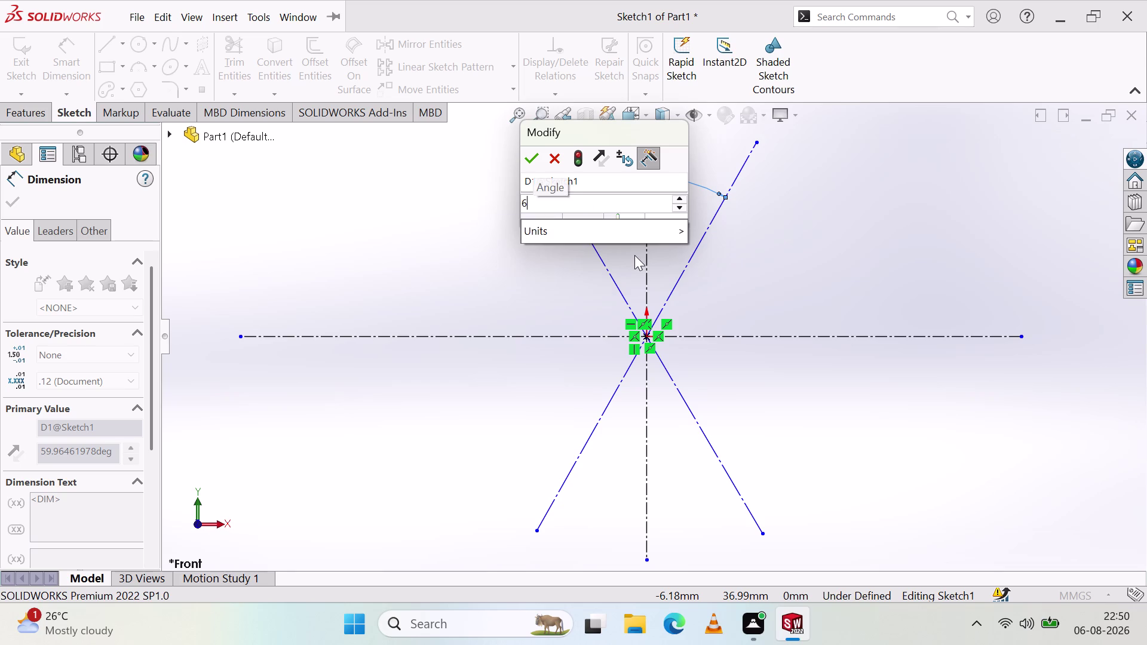
key(0)
key(Return)
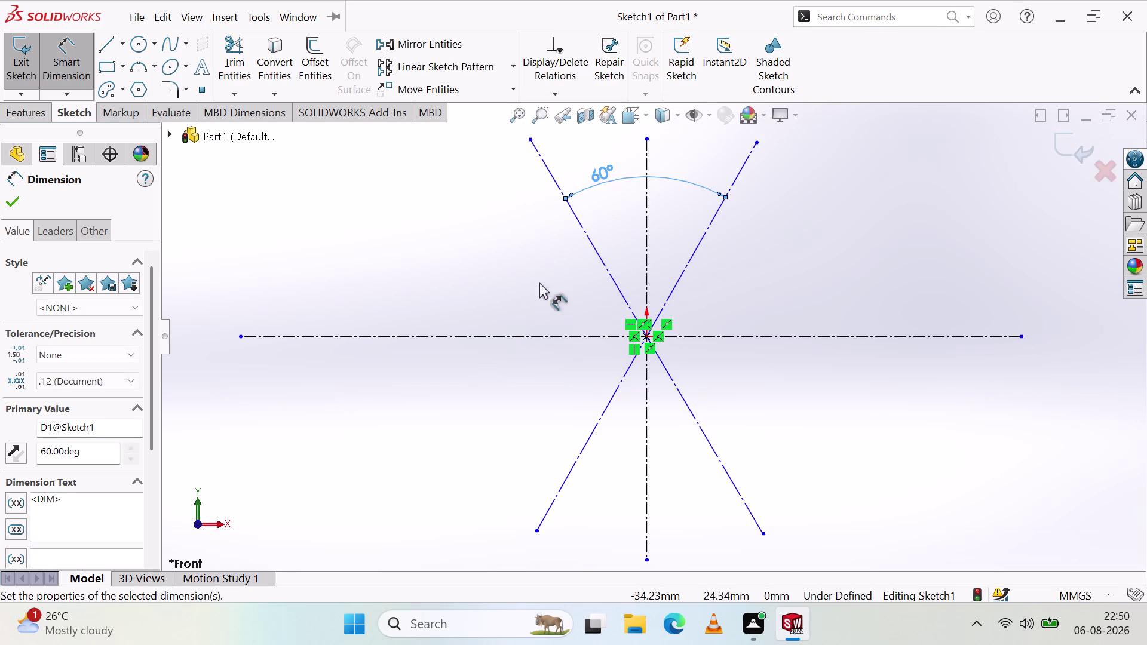
click(490, 255)
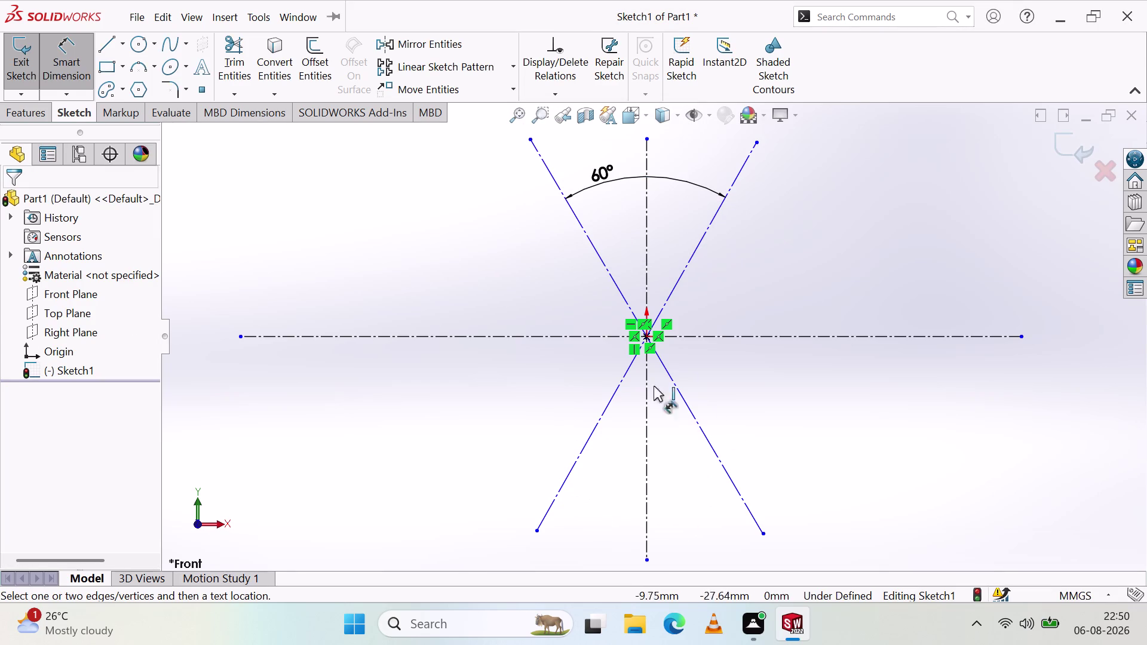
click(572, 463)
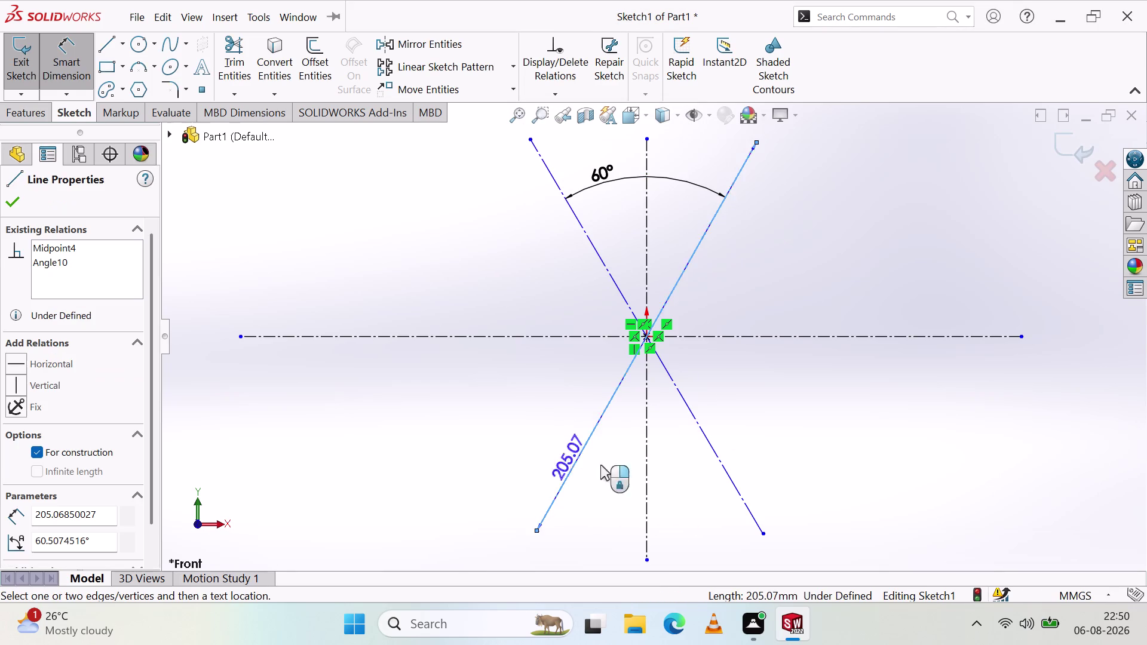
Dimension the first diagonal's upper end to the origin as 60.
click(707, 441)
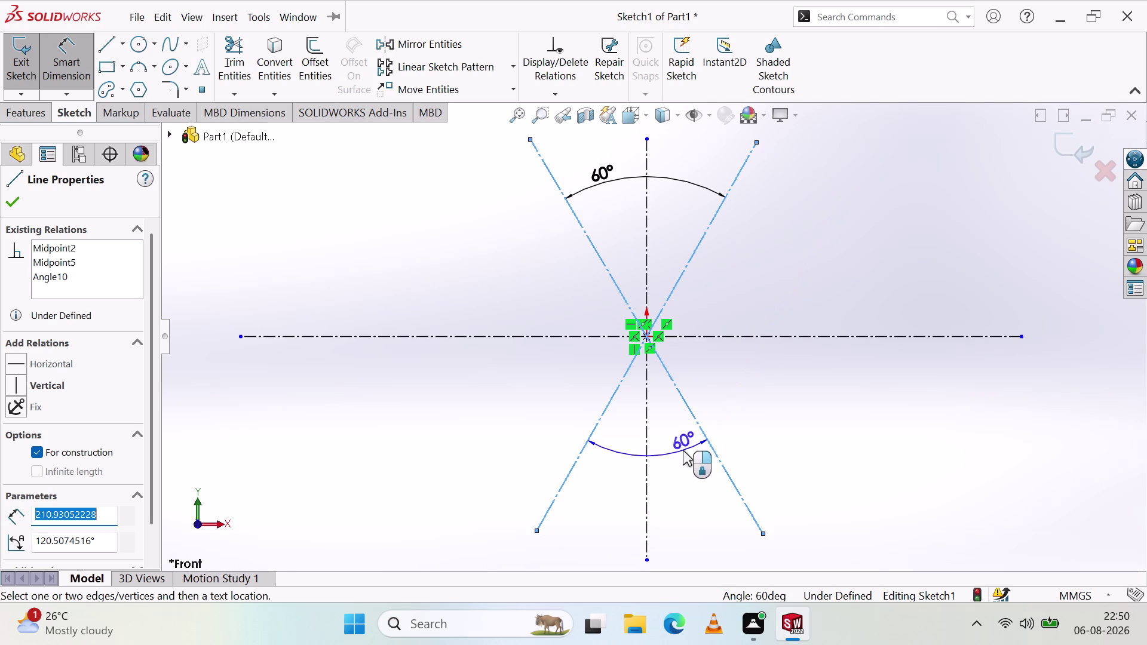
key(Escape)
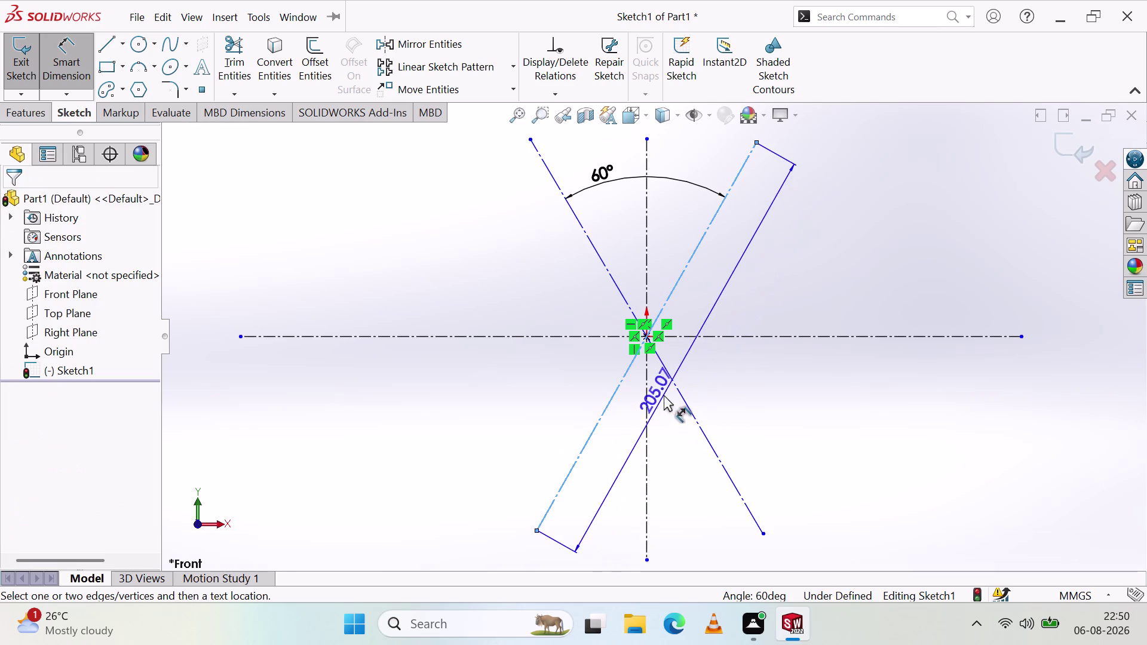
key(Escape)
click(528, 137)
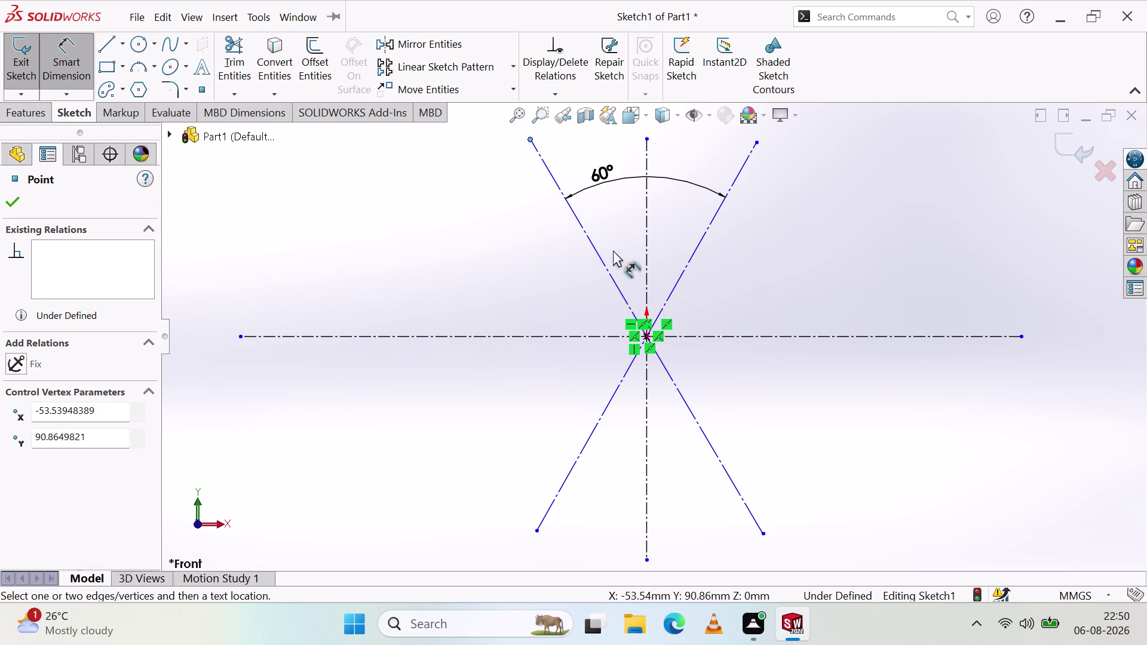
click(646, 335)
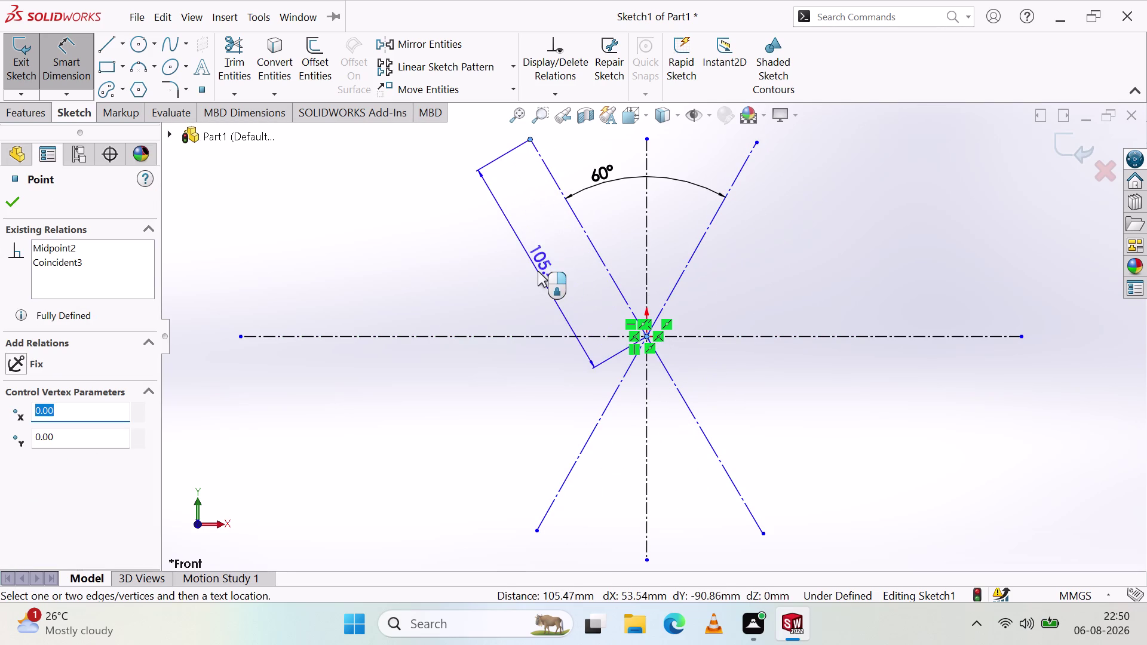
click(537, 271)
key(6)
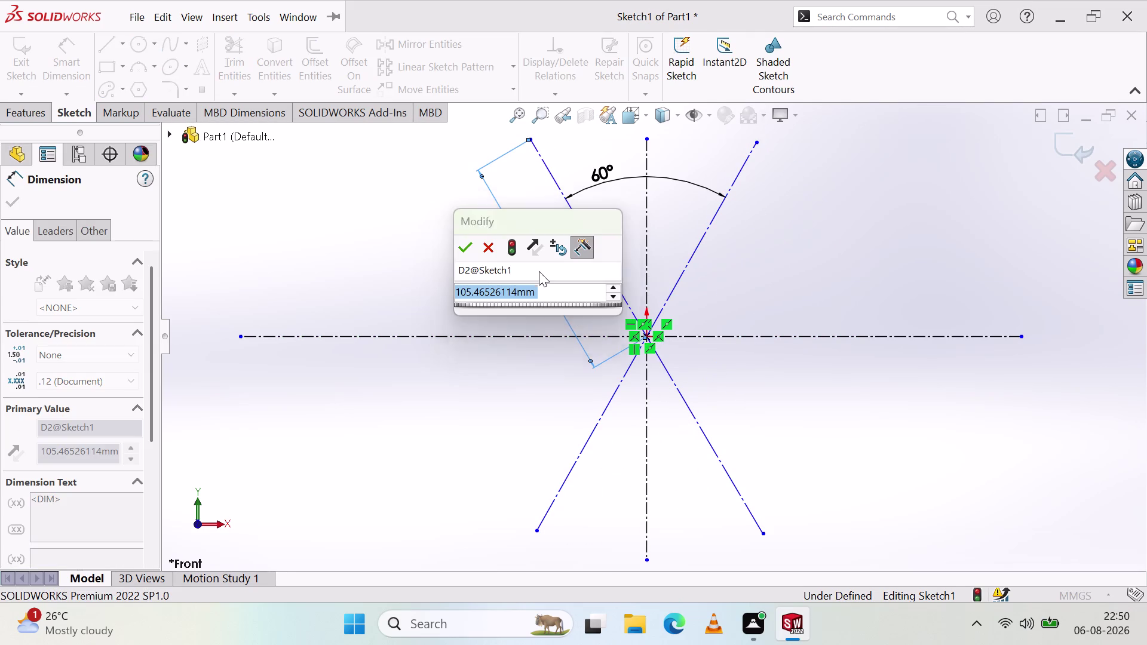
key(0)
key(Return)
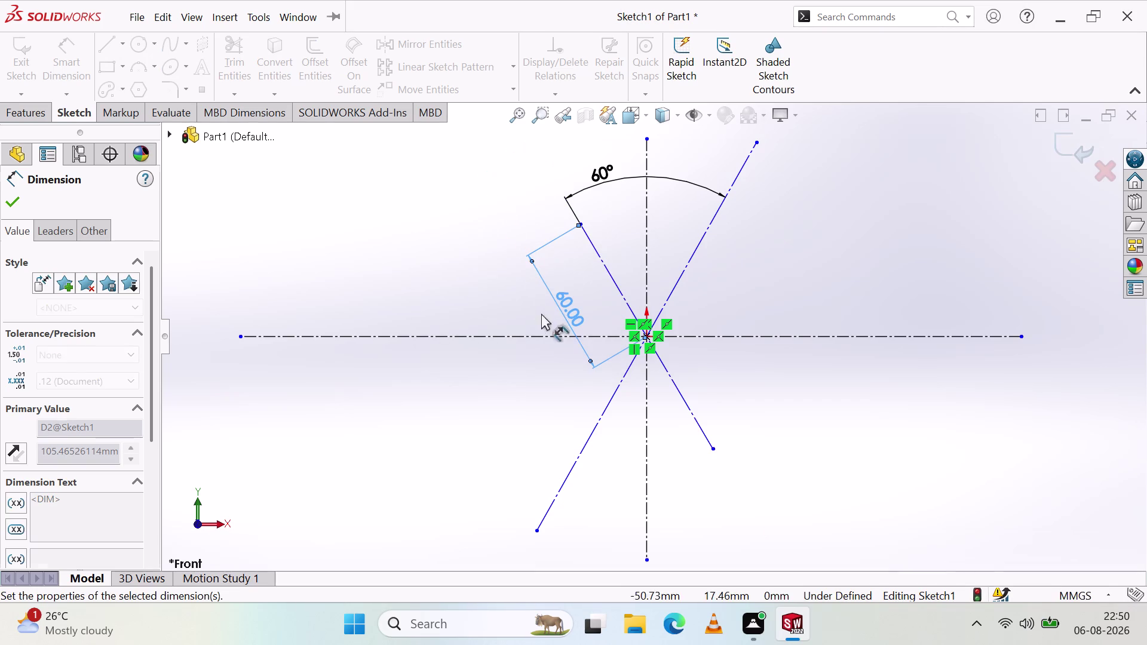
Reposition the 60 length dimension label beside the diagonal.
click(538, 403)
drag(570, 320, 543, 260)
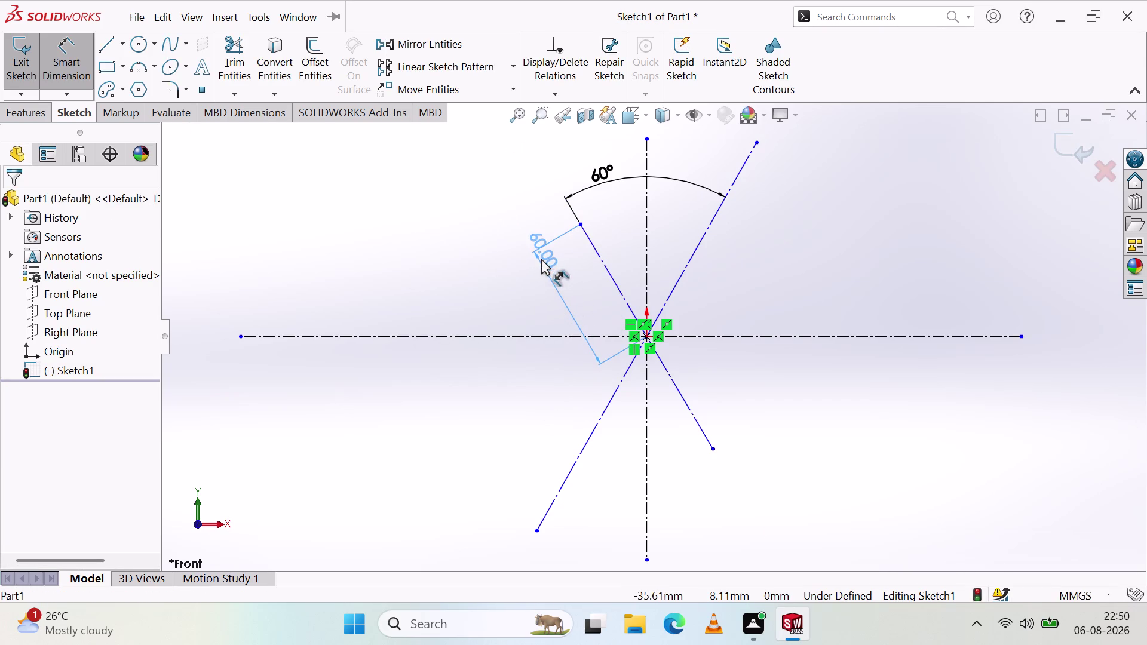
drag(543, 260, 541, 259)
click(526, 331)
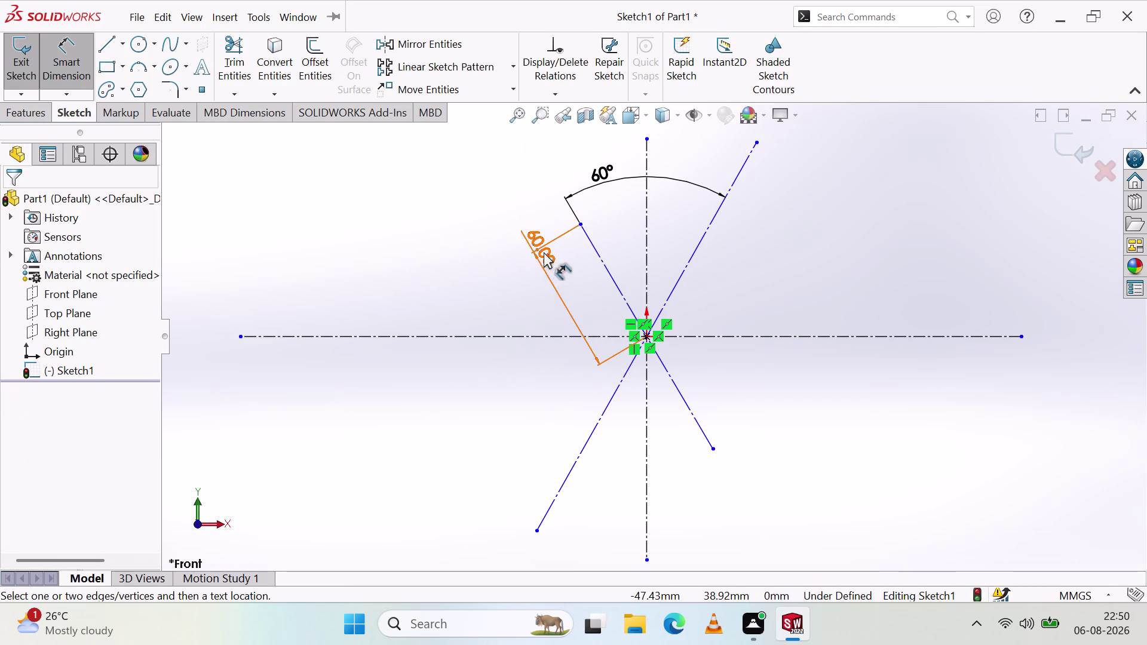
drag(544, 252, 505, 207)
click(532, 393)
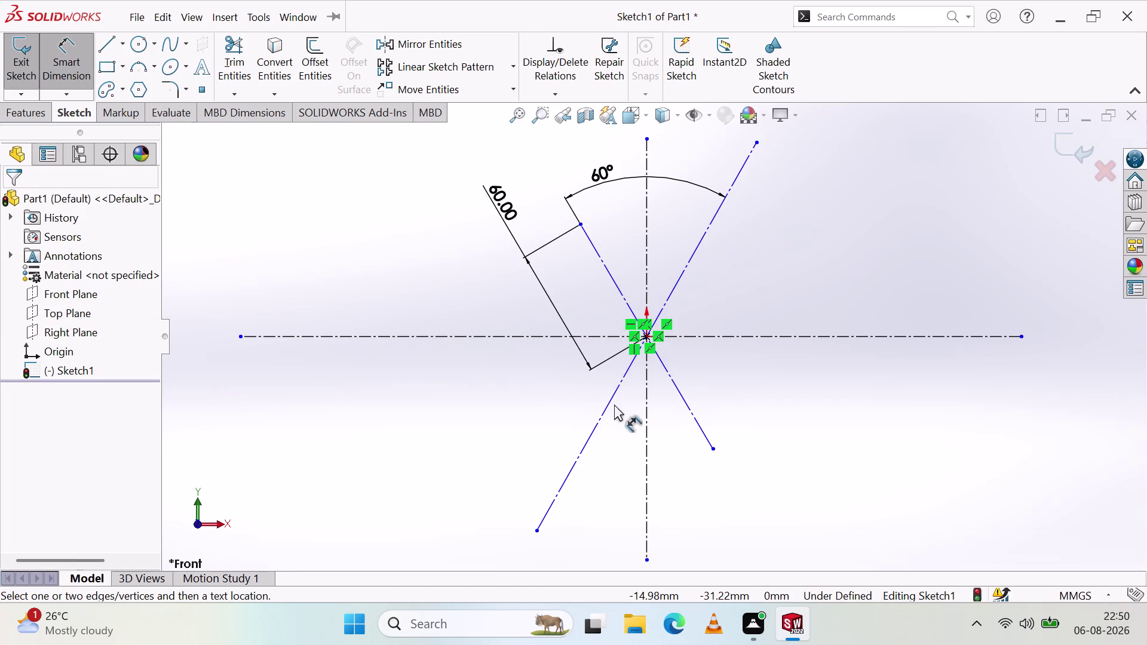
Add a 205.07 length dimension to the other diagonal and delete the 60.00 dimension.
click(614, 395)
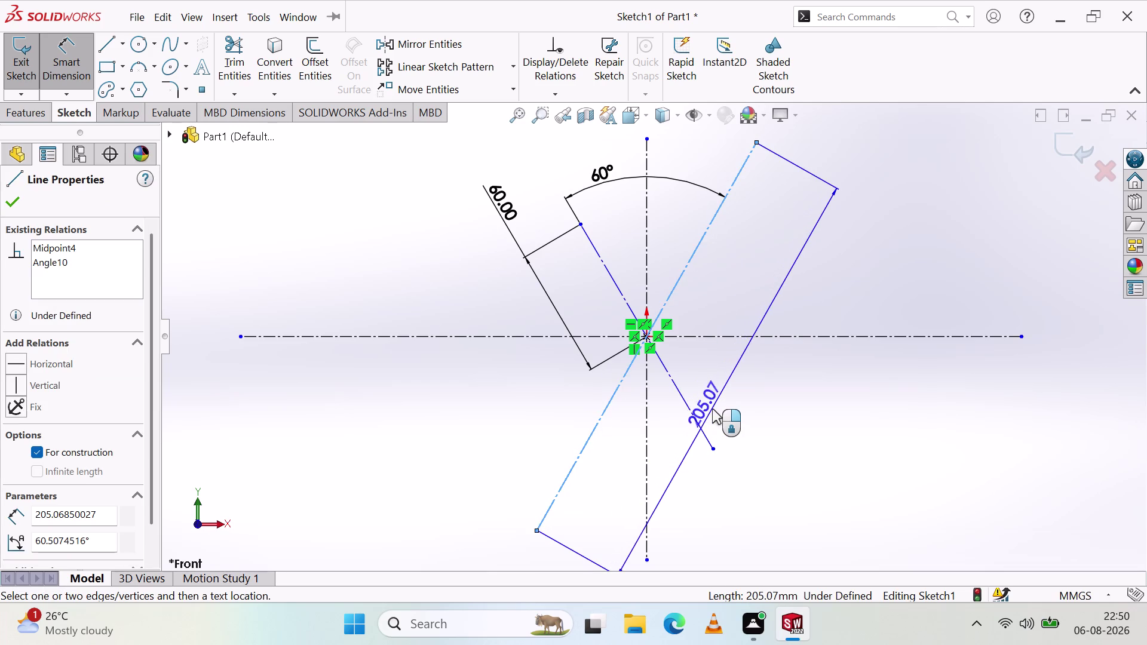
click(715, 388)
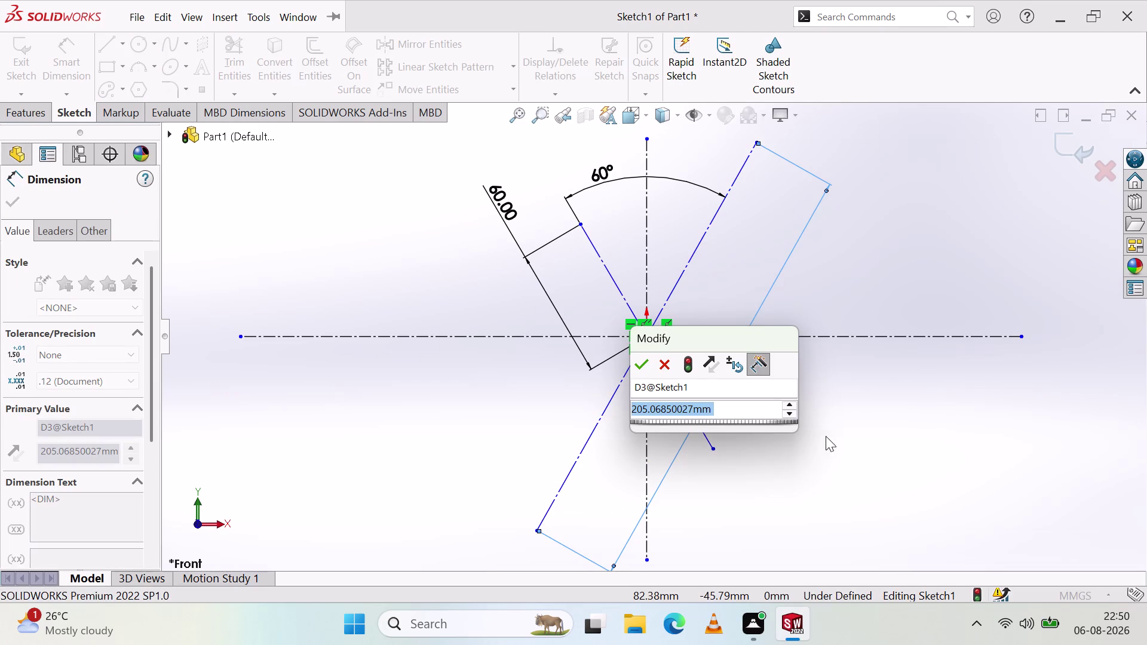
key(Escape)
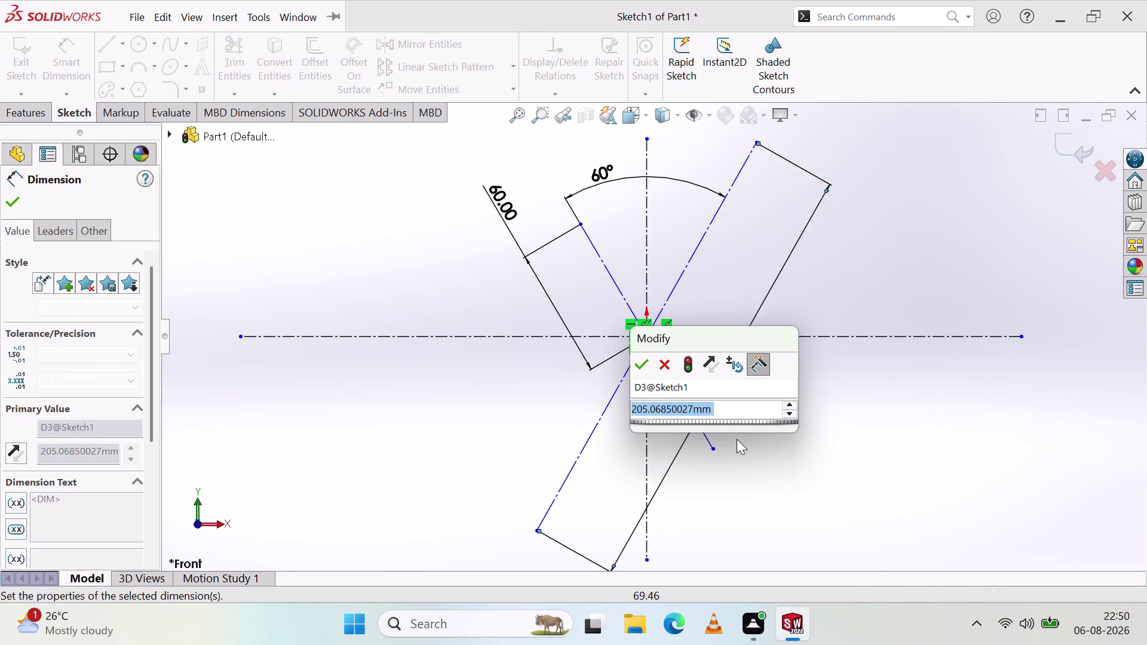
key(Escape)
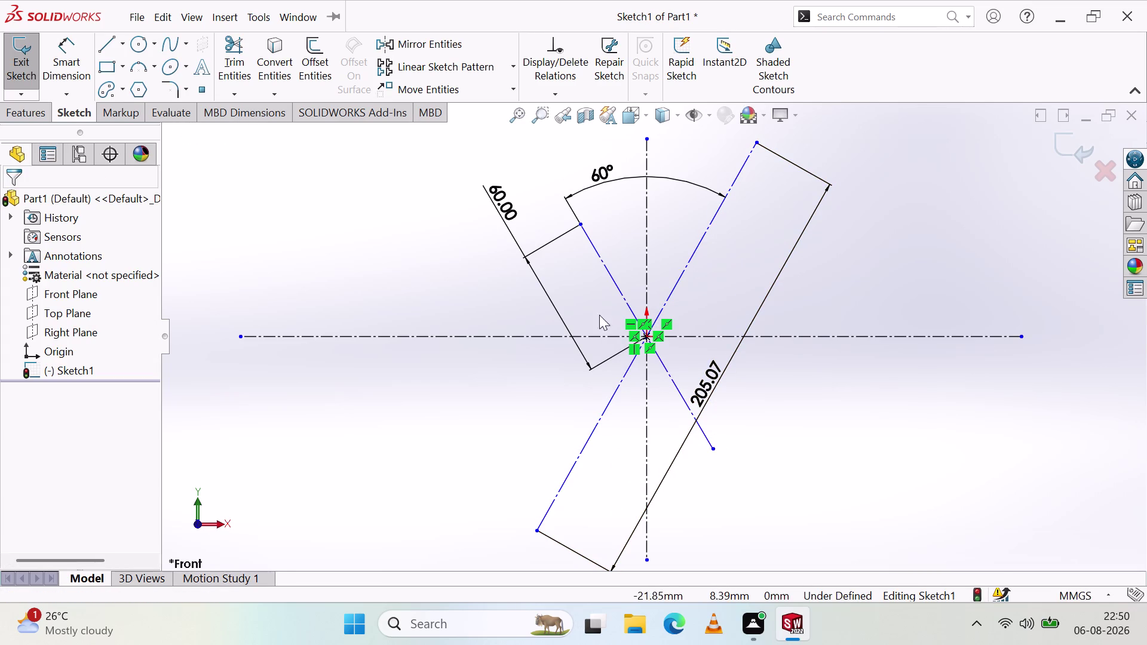
click(507, 229)
key(Delete)
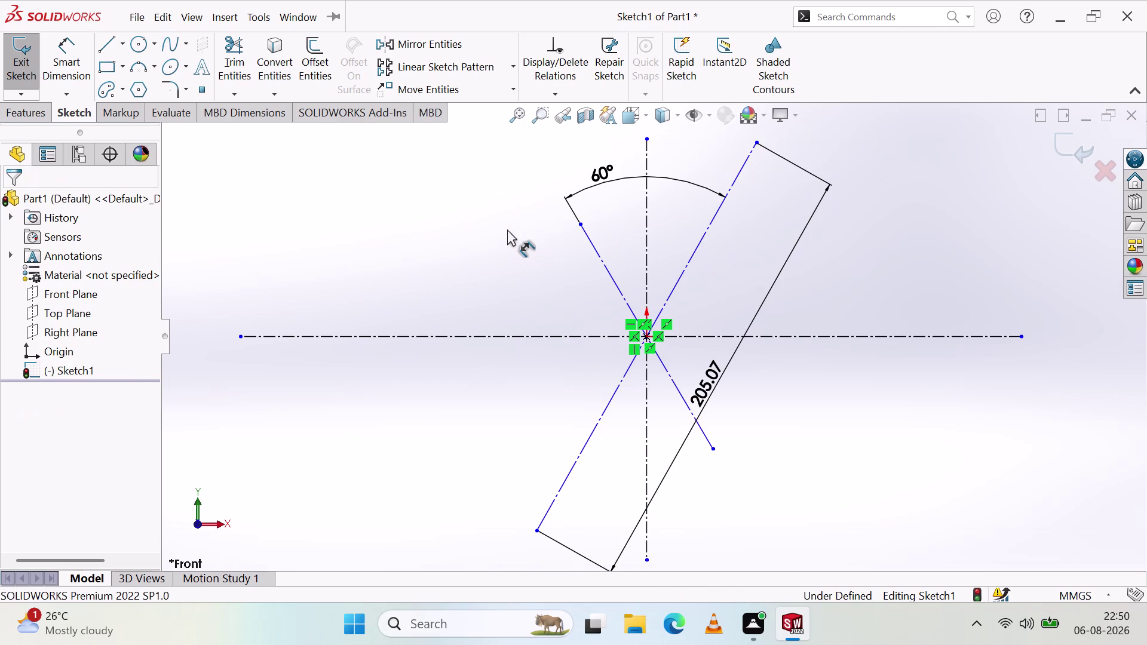
click(578, 226)
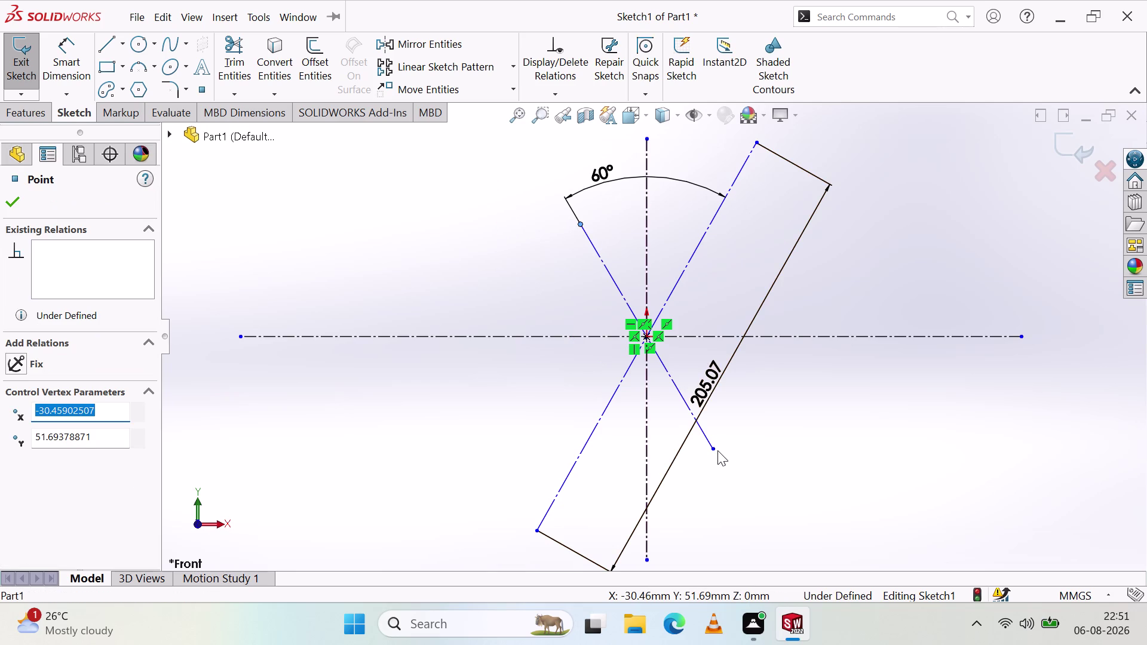
Add a 120.00 length dimension to a diagonal and move it to the left side.
click(714, 449)
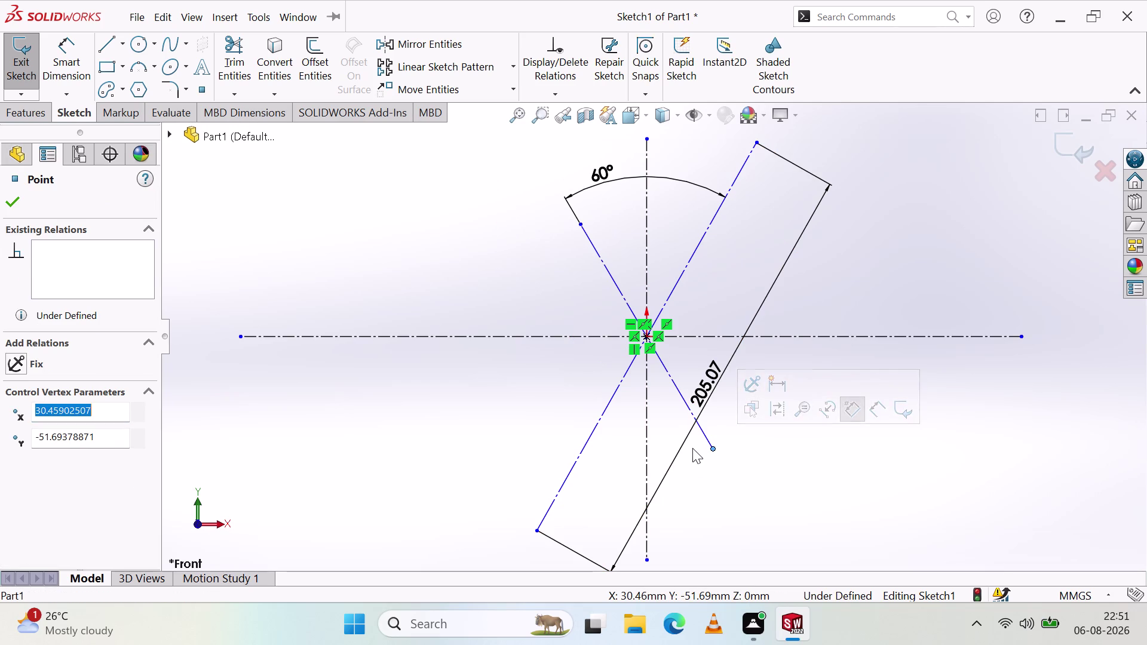
key(Escape)
key(Escape)
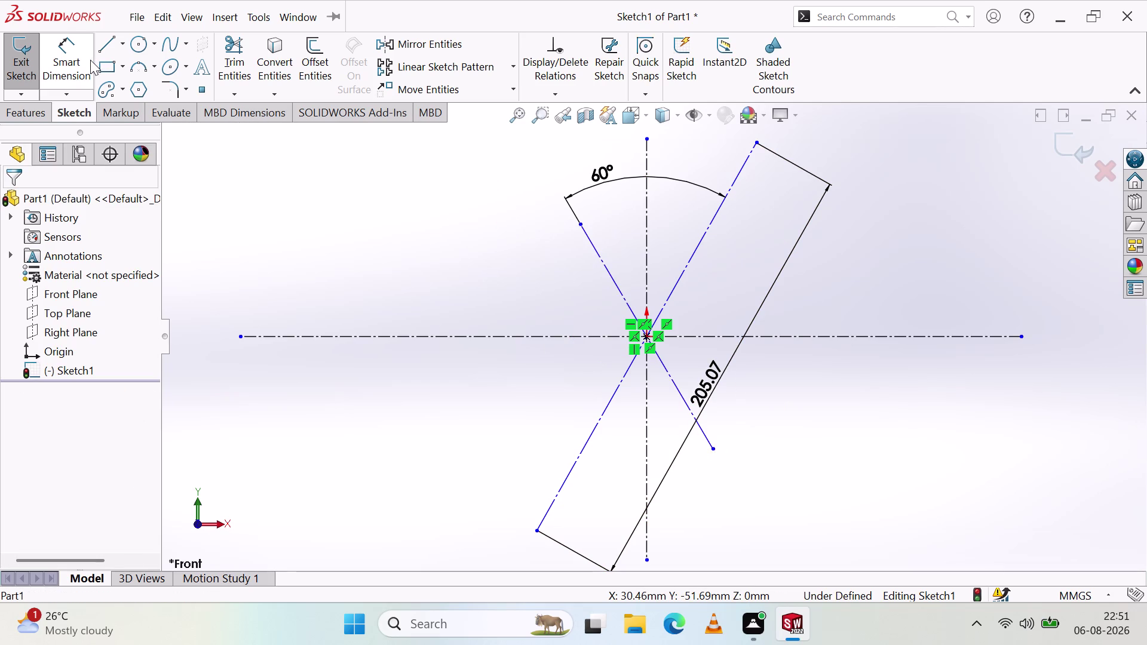
click(73, 63)
click(679, 395)
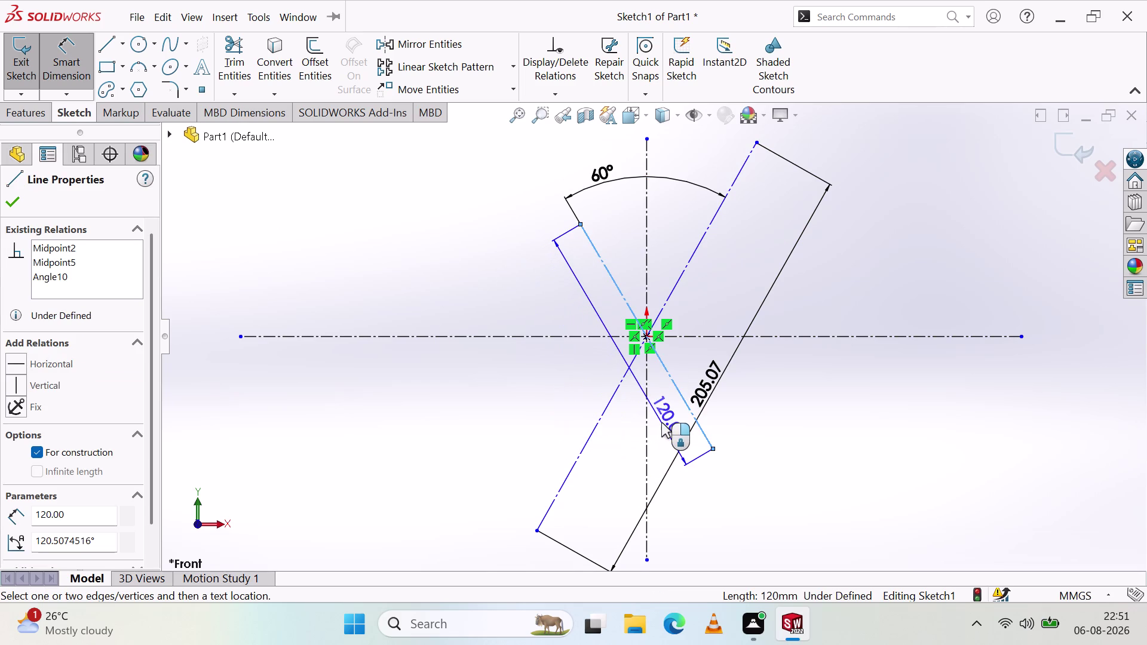
click(662, 423)
click(585, 401)
click(381, 361)
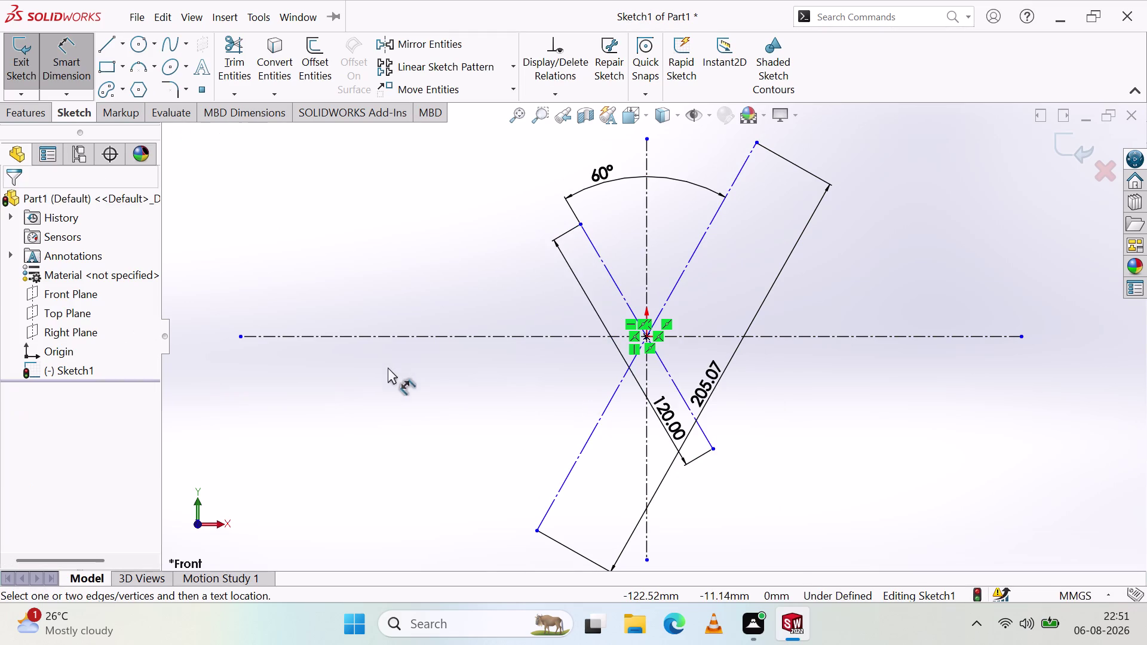
drag(671, 419, 584, 341)
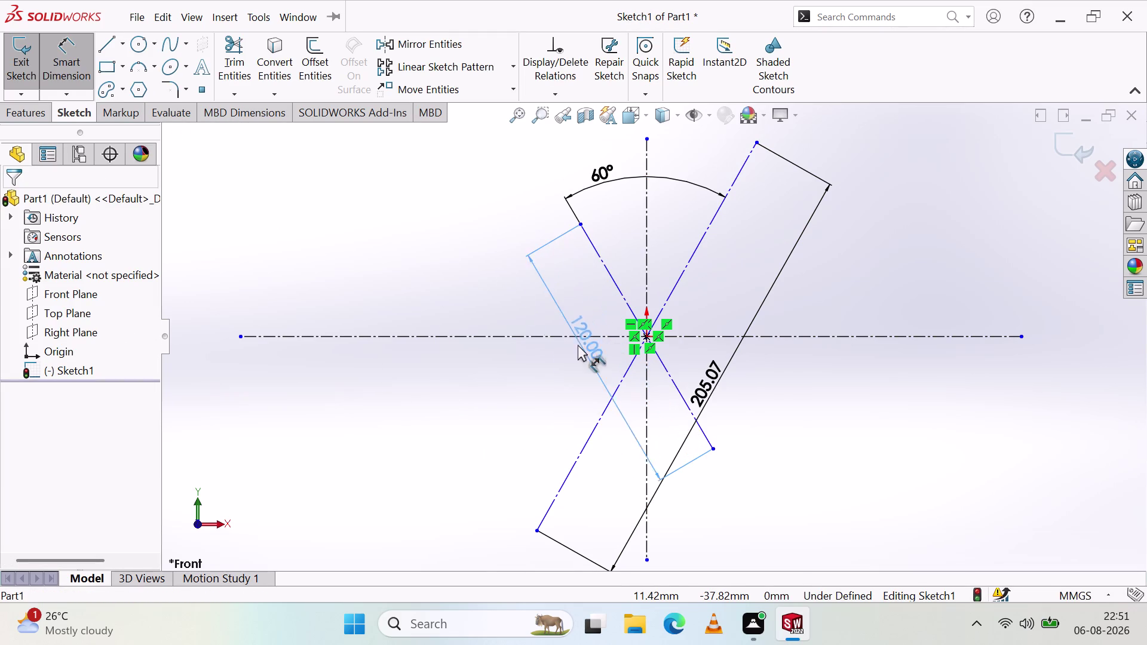
drag(585, 342, 542, 384)
click(498, 423)
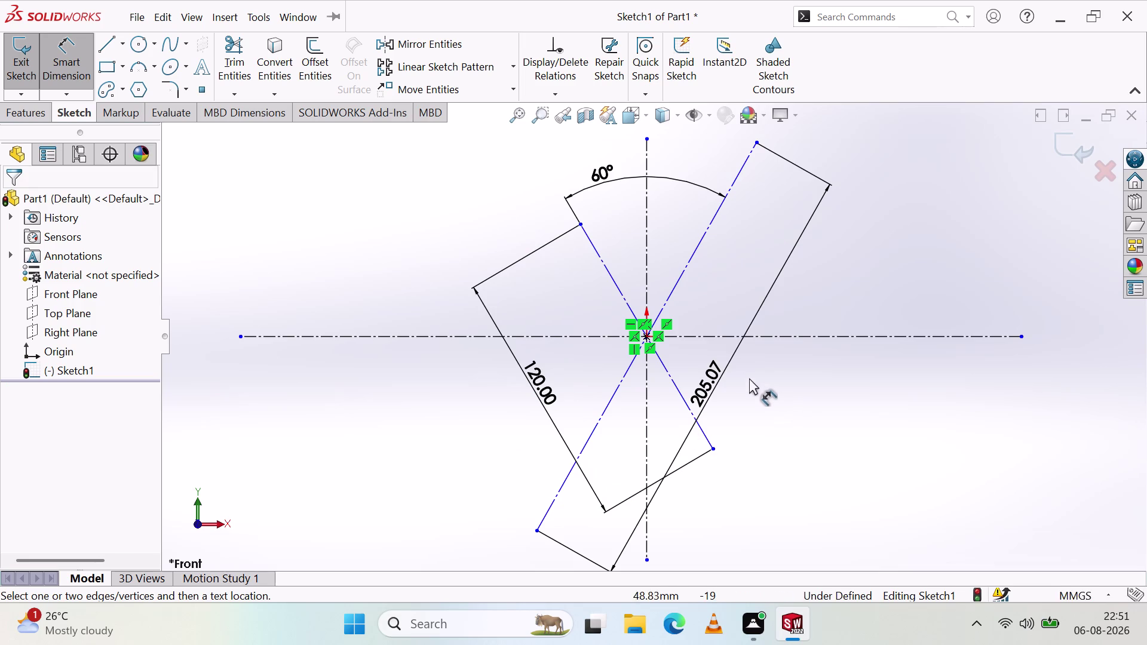
Change the 205.07 dimension to 120.
click(716, 378)
double_click(714, 379)
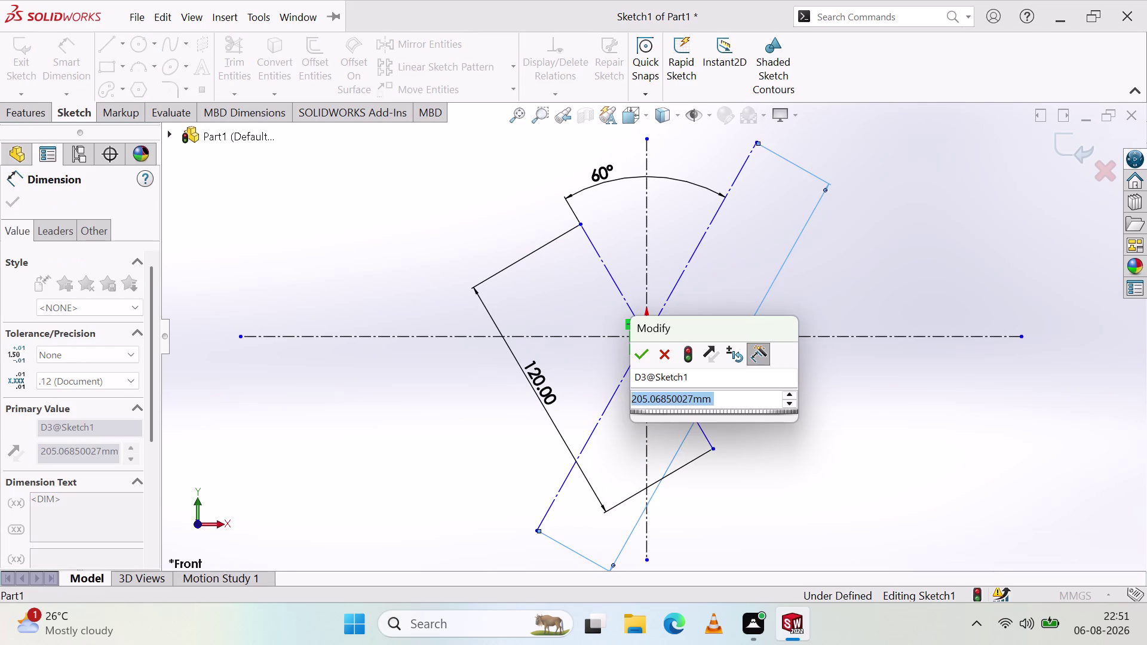
text(12)
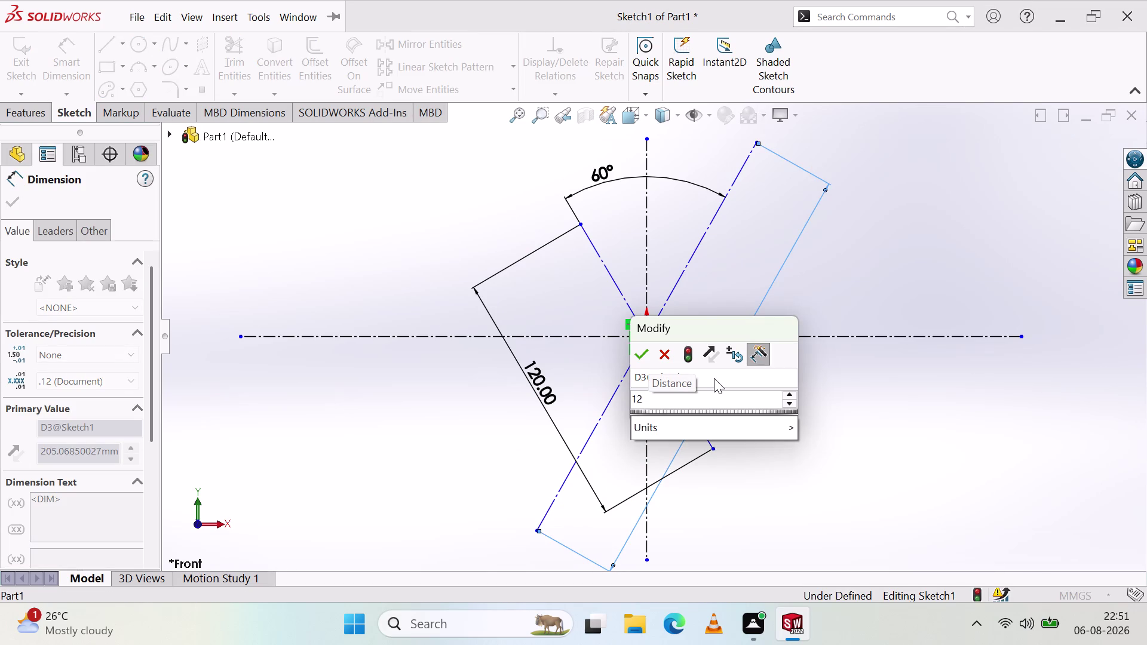
key(0)
key(Return)
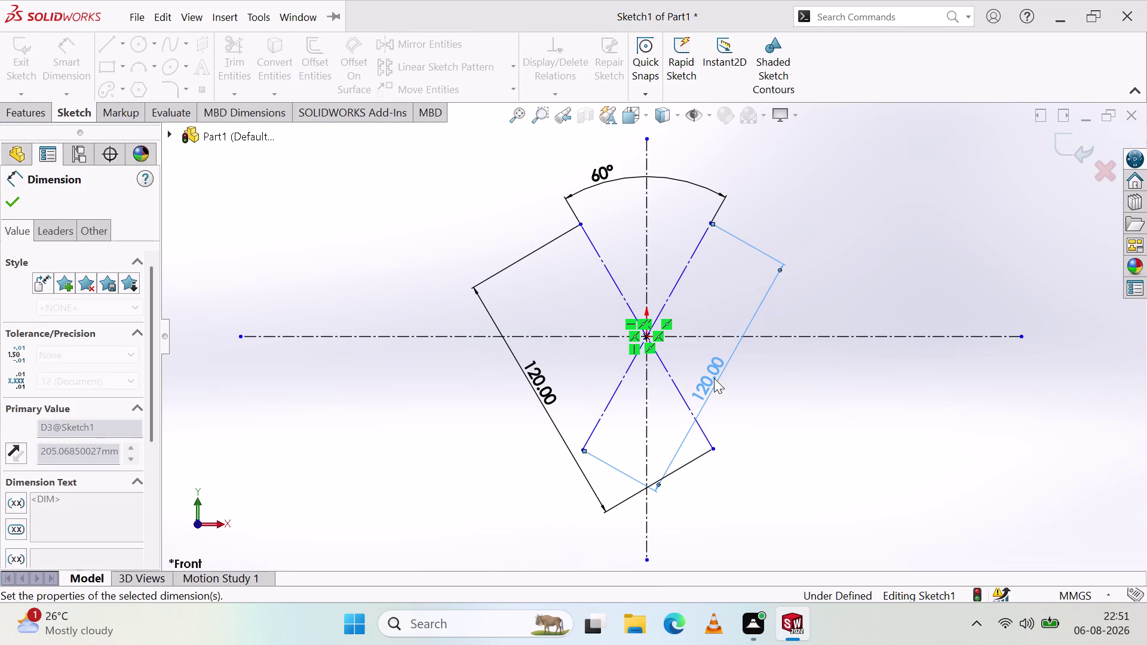
click(746, 418)
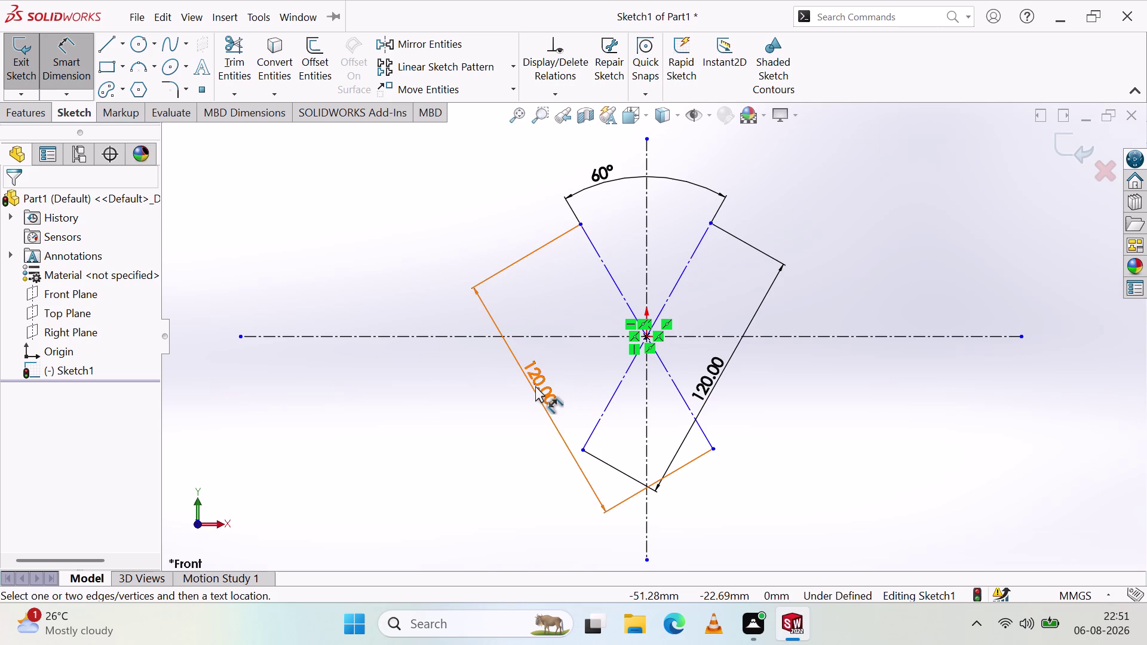
Delete both 120.00 length dimensions.
click(535, 386)
key(Delete)
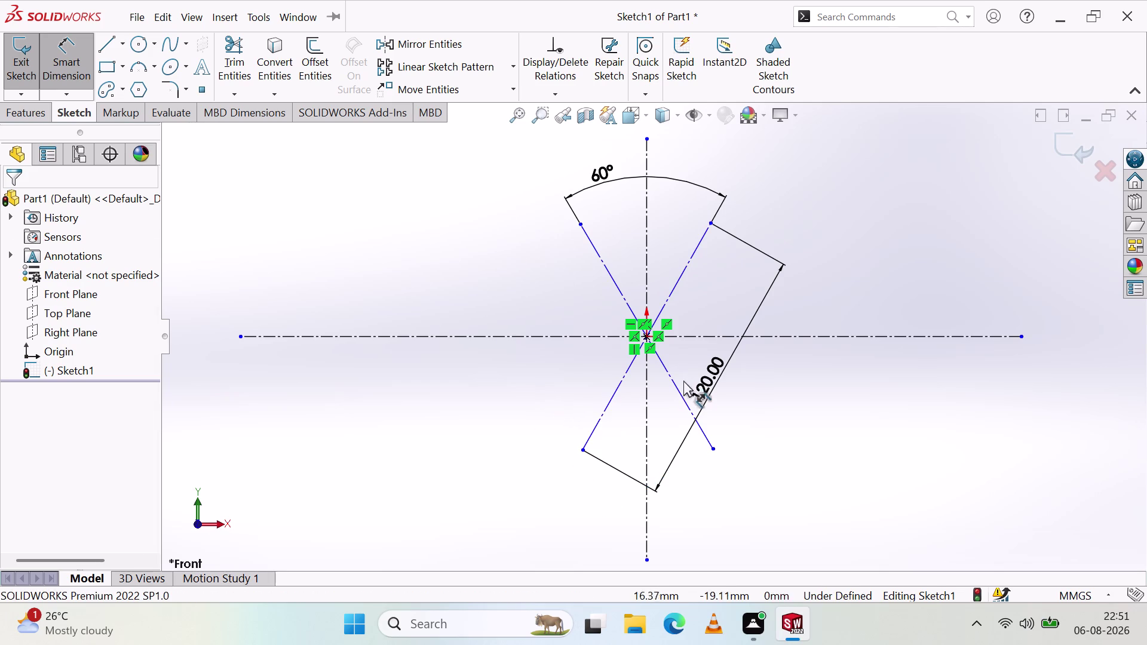
click(697, 388)
key(Delete)
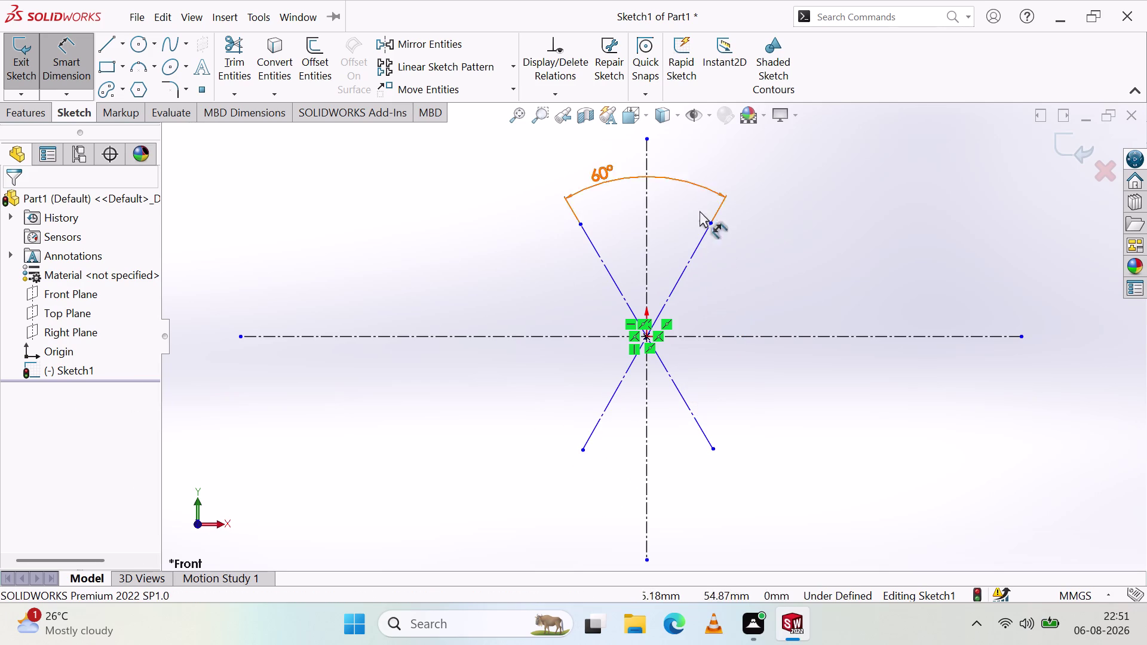
Drag the 60° angle label closer to the diagonals.
drag(596, 169, 650, 211)
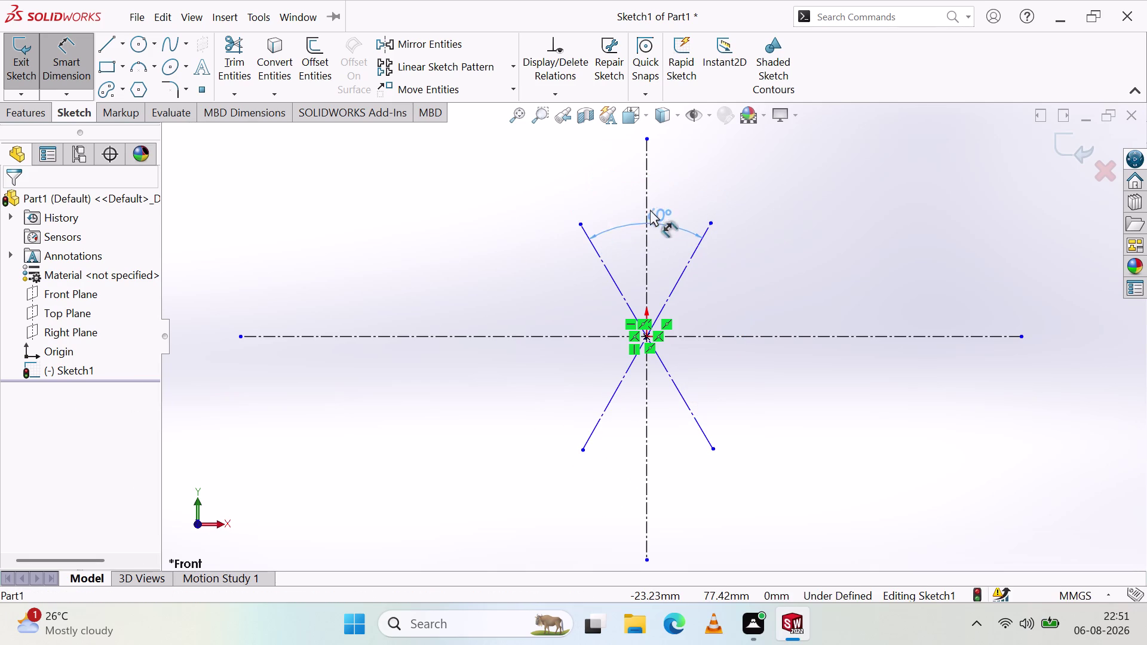
drag(650, 211, 628, 205)
click(765, 294)
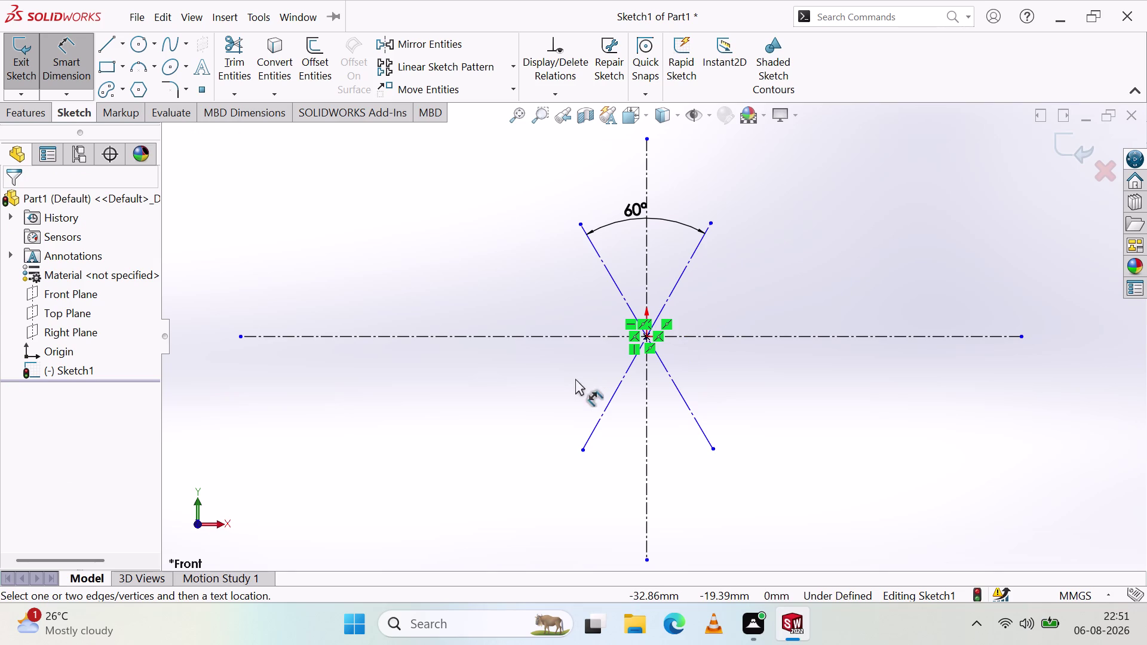
key(Escape)
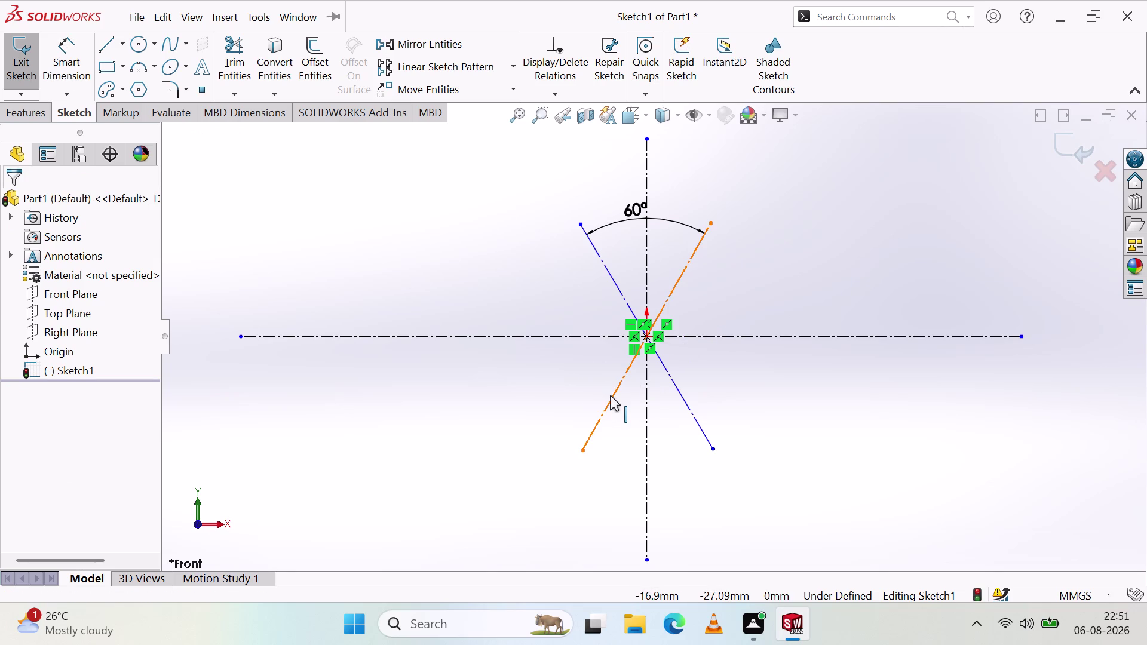
Select both diagonals and add a Parallel relation between them.
click(611, 396)
click(626, 301)
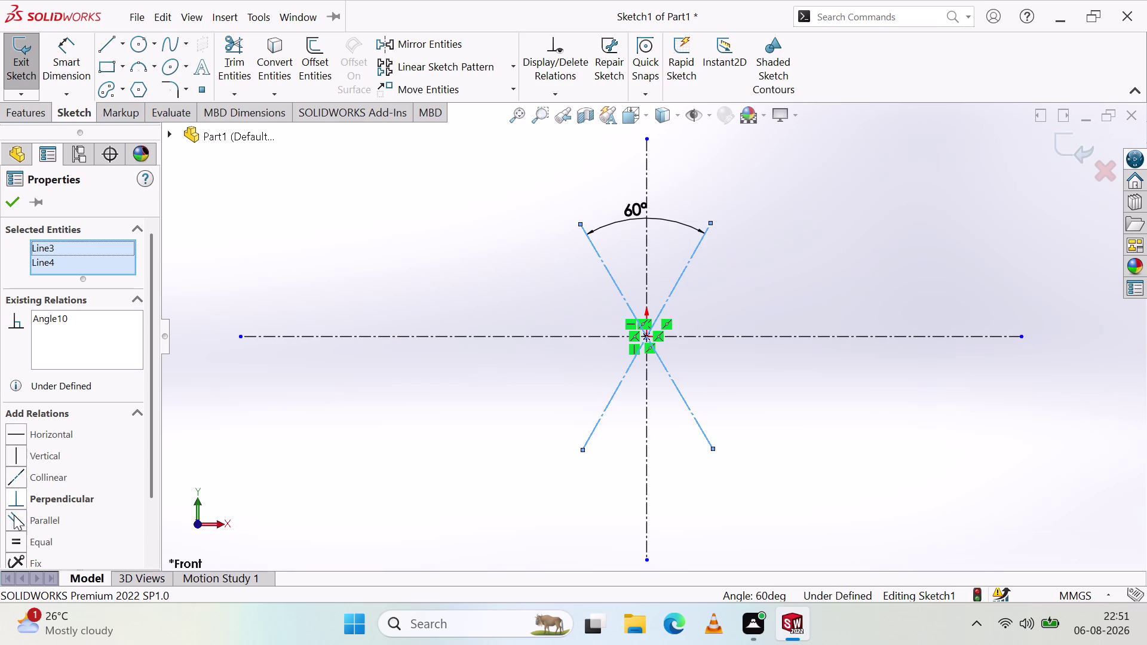
scroll(down, 3)
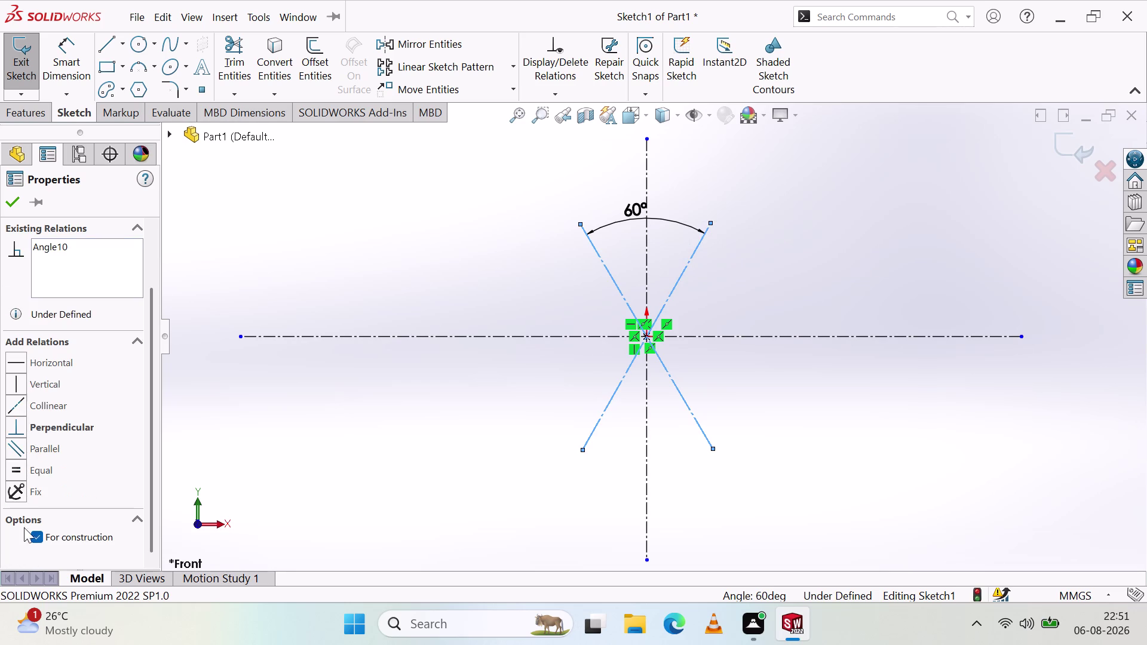
click(17, 488)
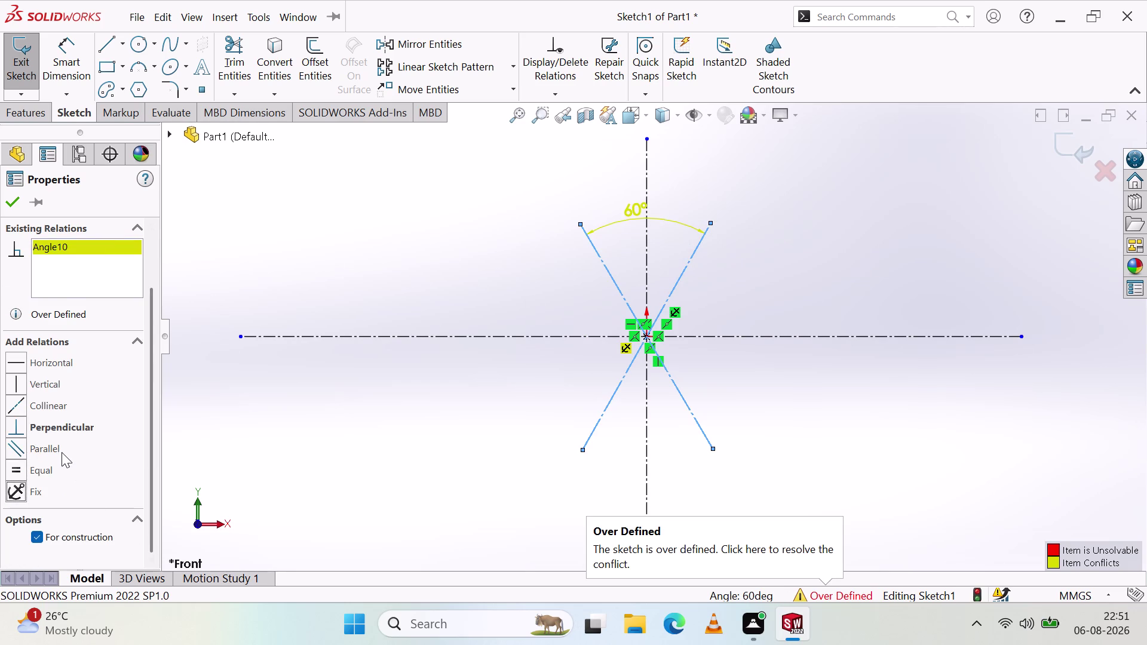
click(22, 442)
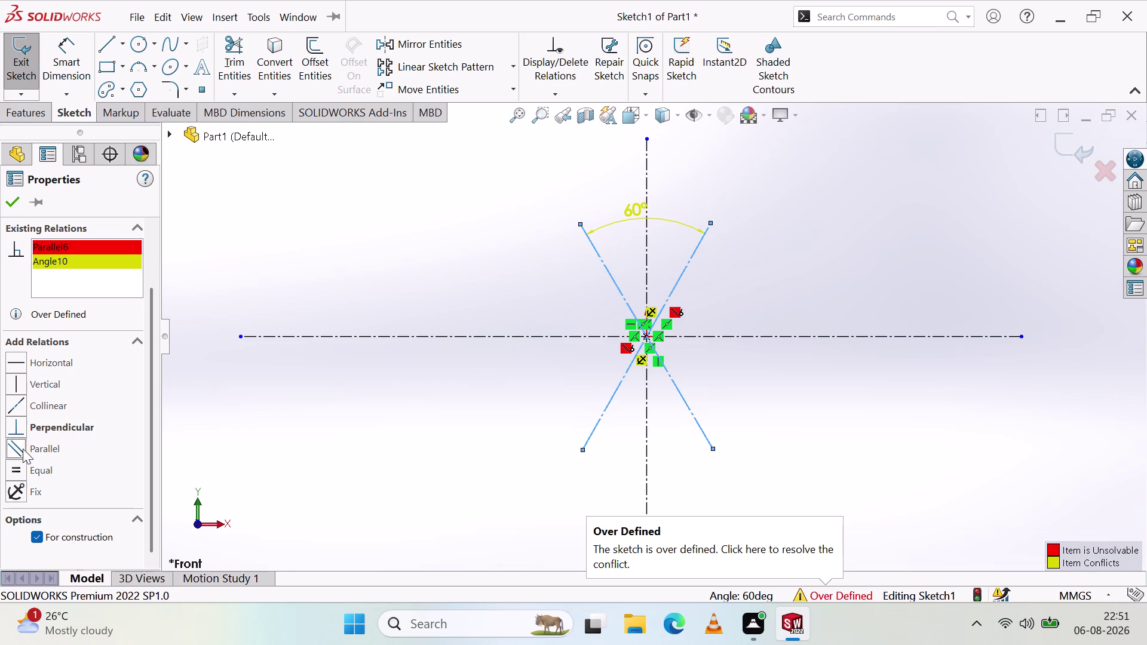
Clear the selection and undo the last change.
key(Escape)
key(Escape)
key(Escape)
key(Escape)
key(Escape)
key(Escape)
key(Escape)
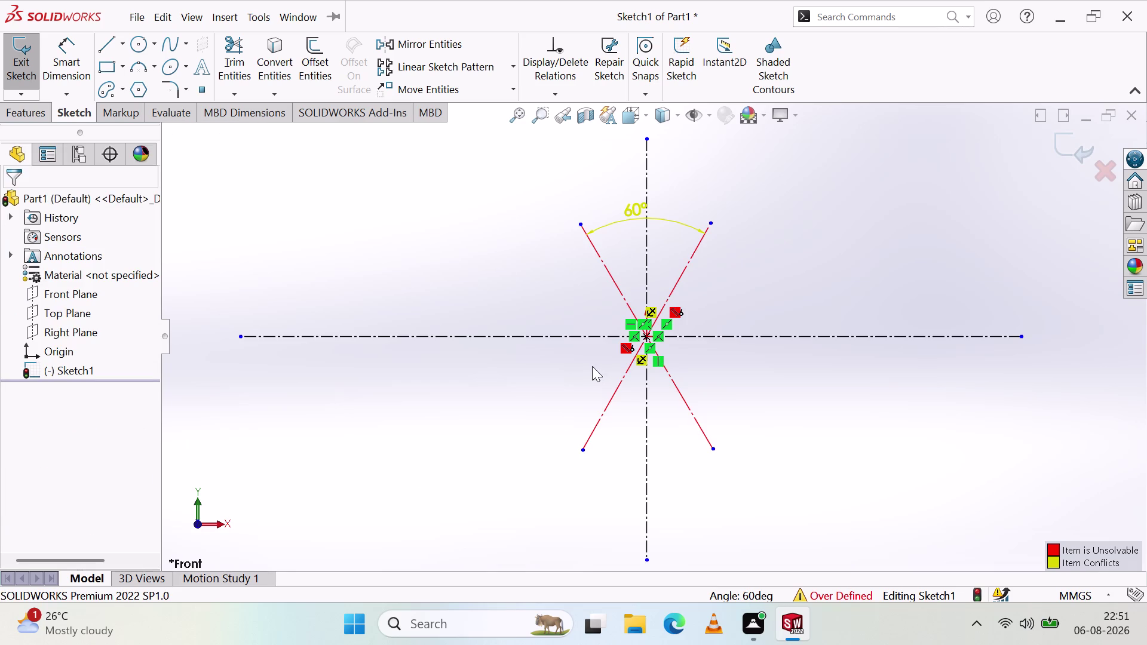
key(Escape)
key(Escape)
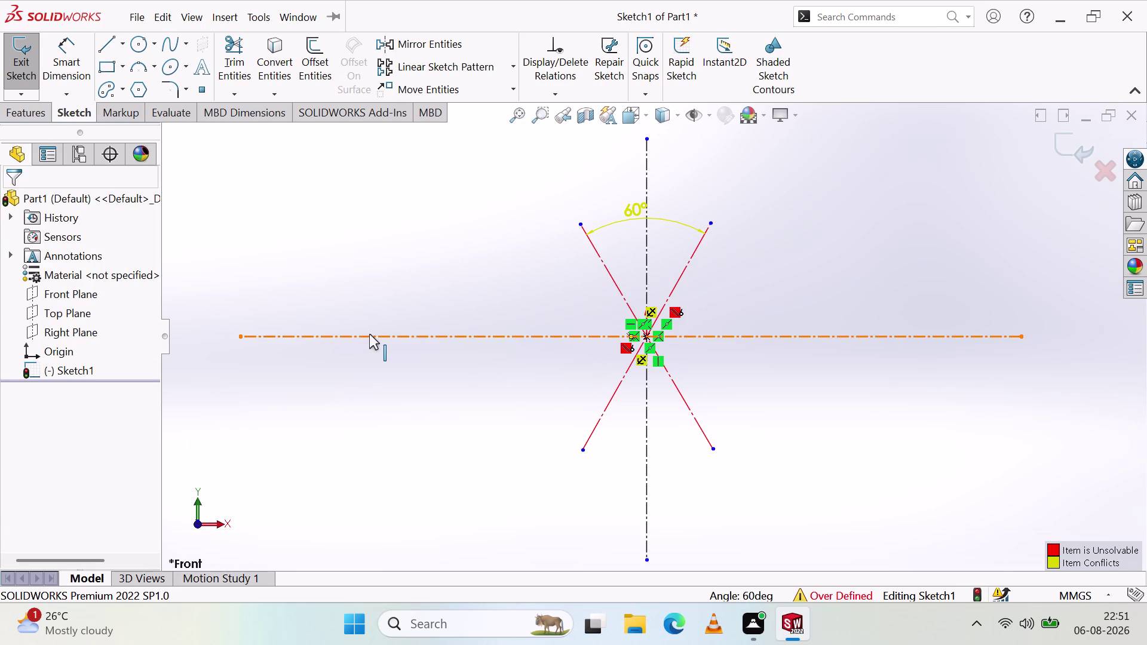
key(ctrl+z)
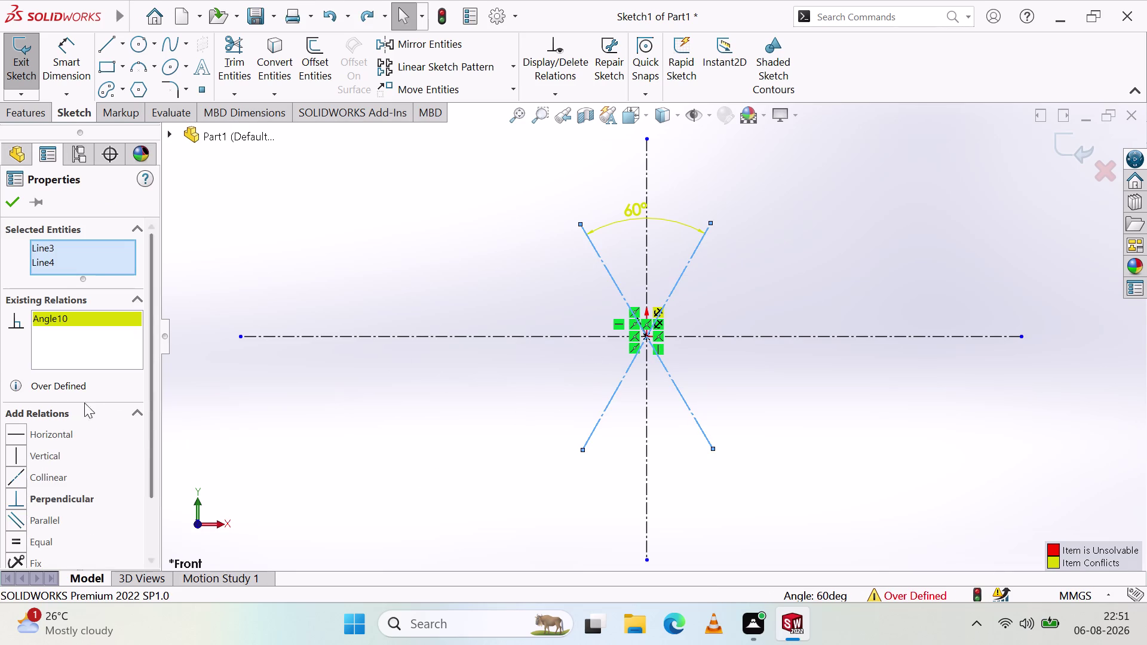
Apply Collinear, then Parallel, to the diagonals, deleting each from Existing Relations.
click(11, 473)
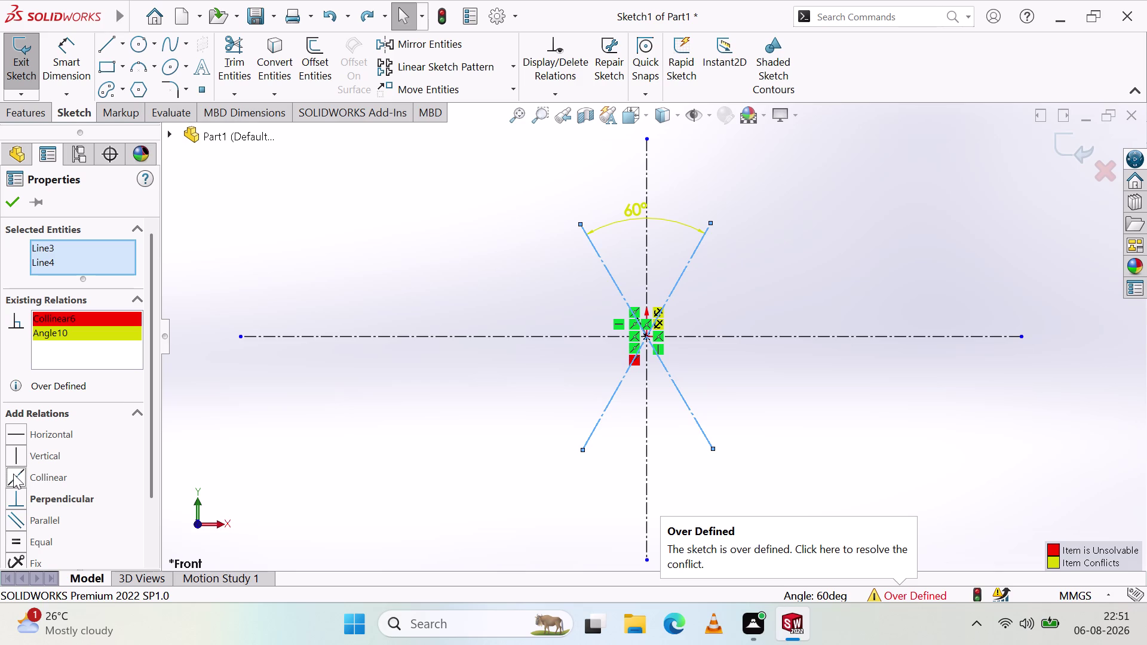
right_click(88, 319)
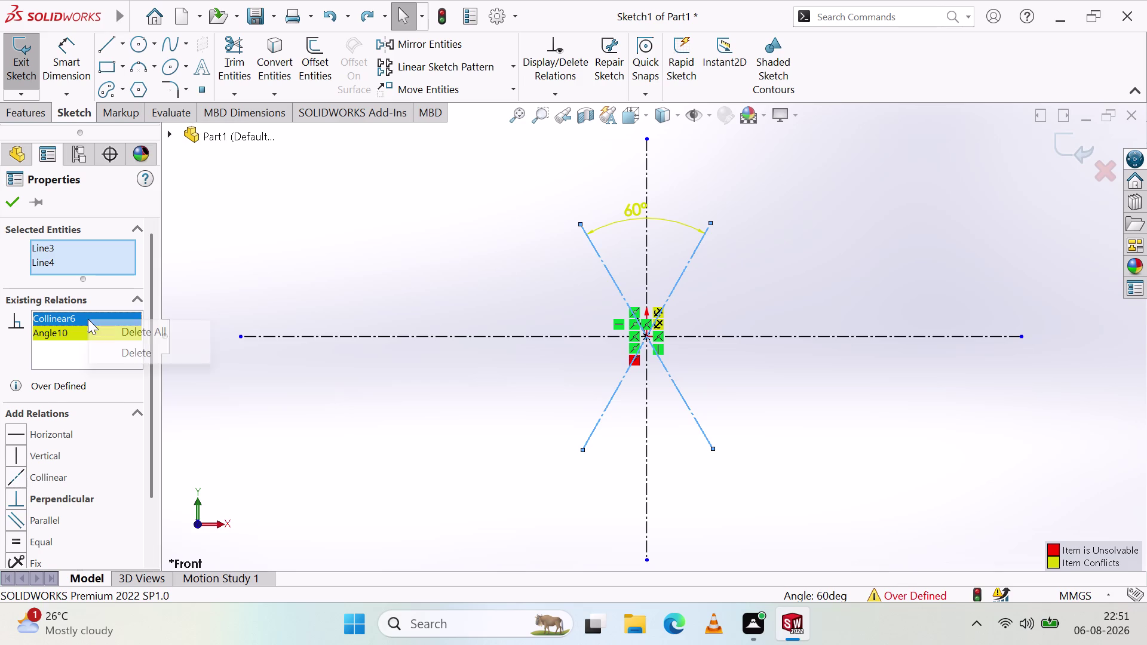
click(131, 327)
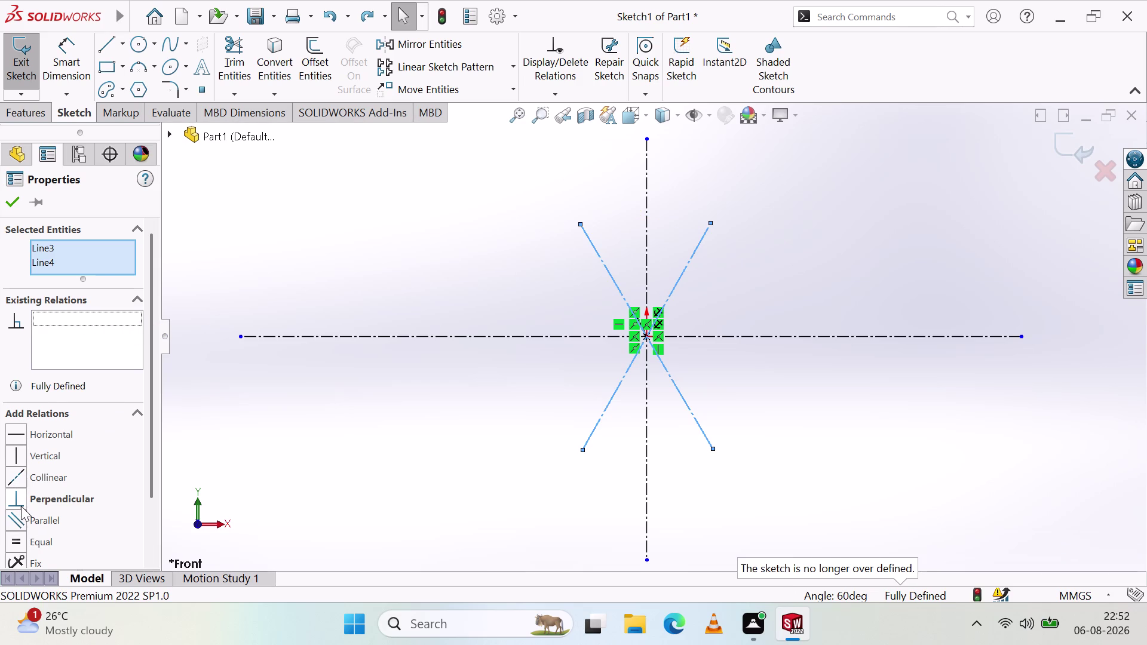
click(10, 520)
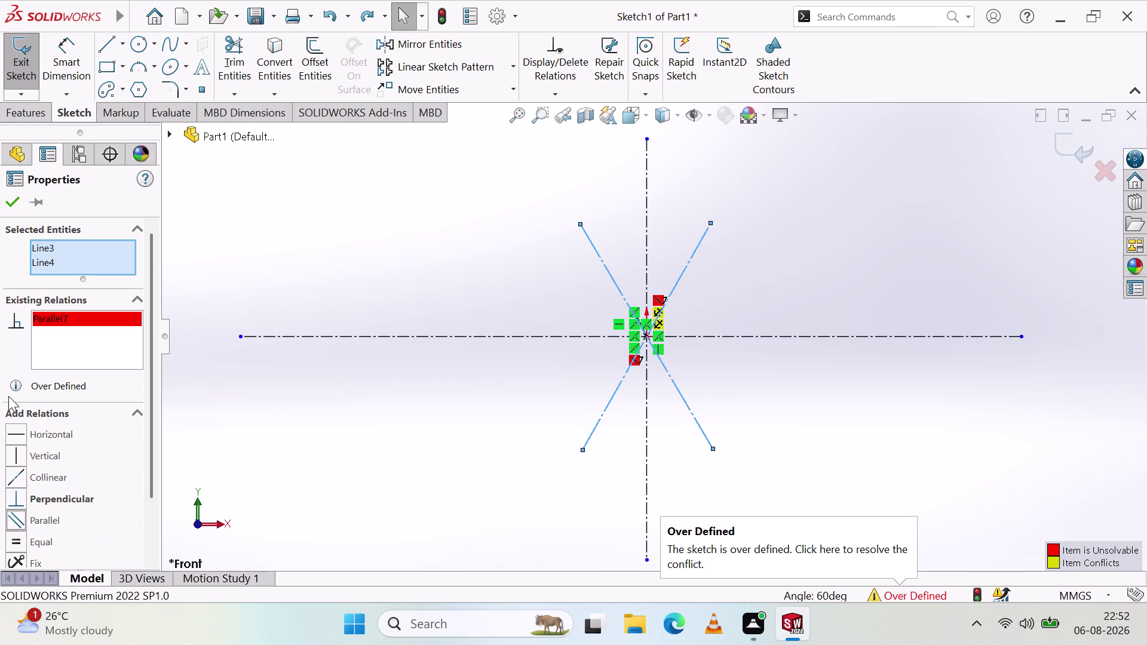
right_click(79, 319)
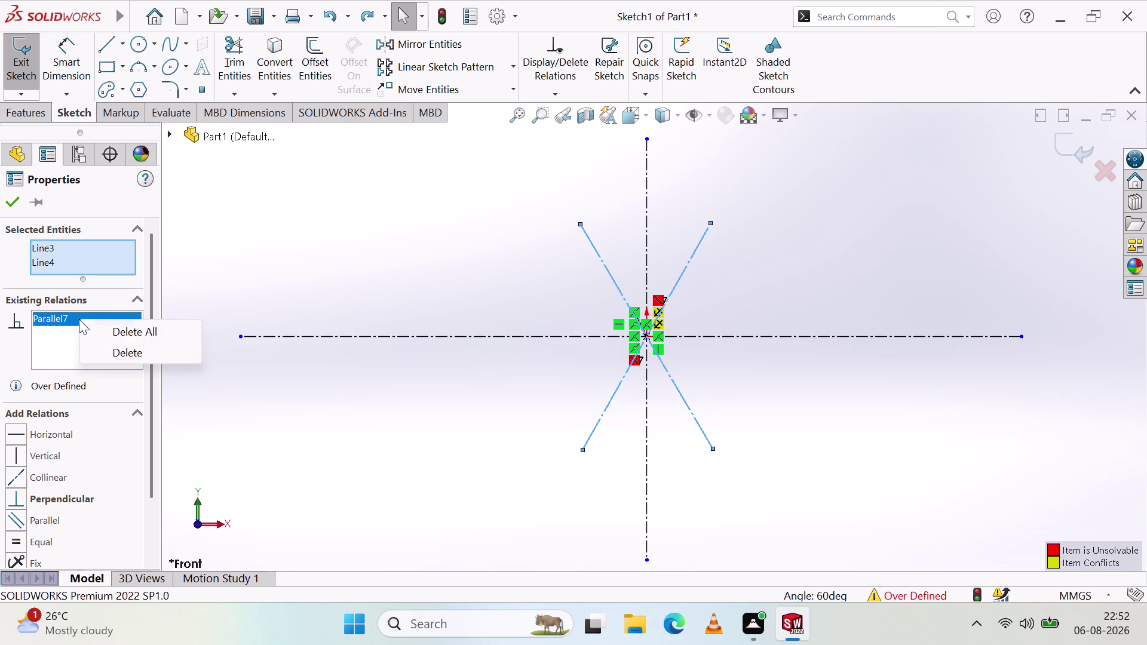
click(106, 356)
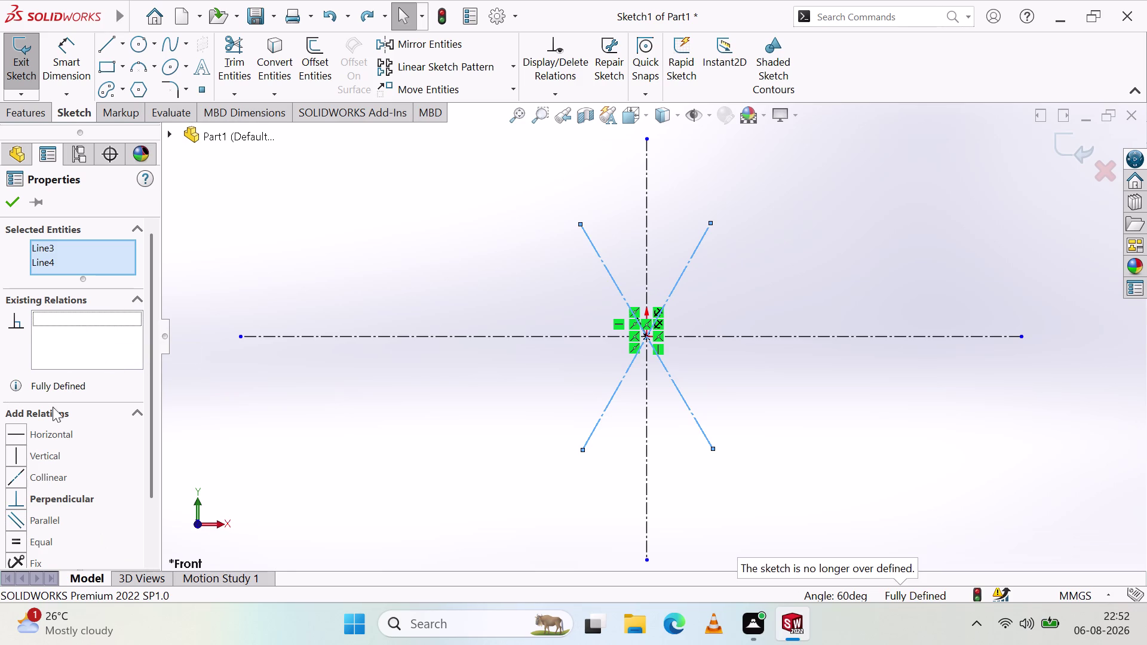
Reapply the Collinear relation to the diagonals and dismiss the properties panel.
click(14, 431)
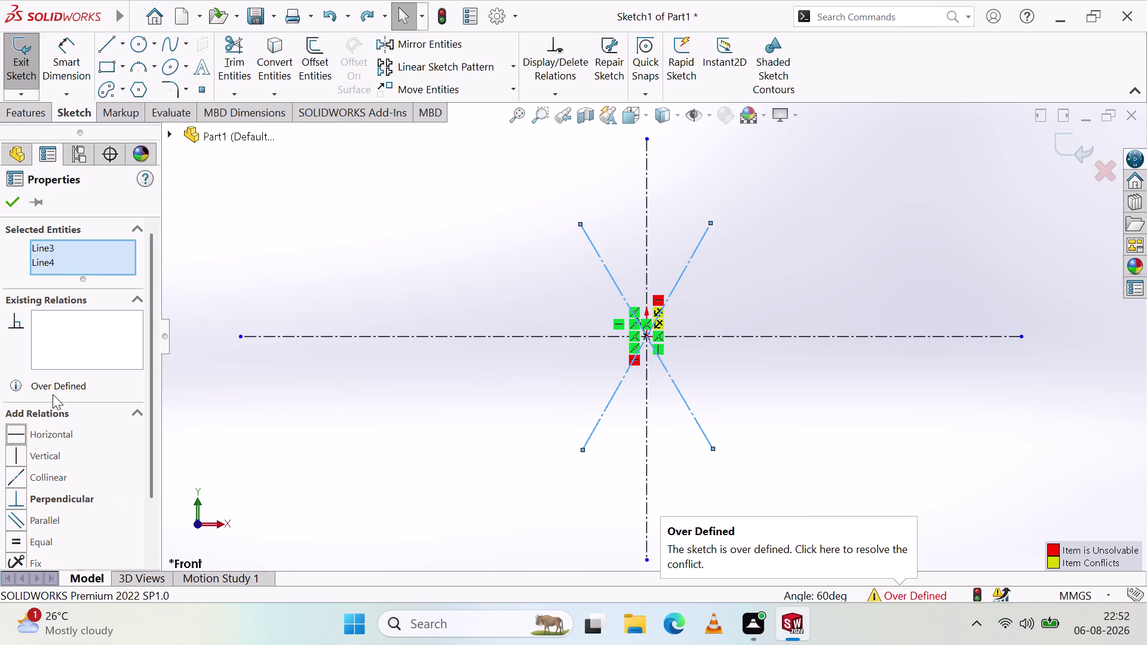
click(18, 472)
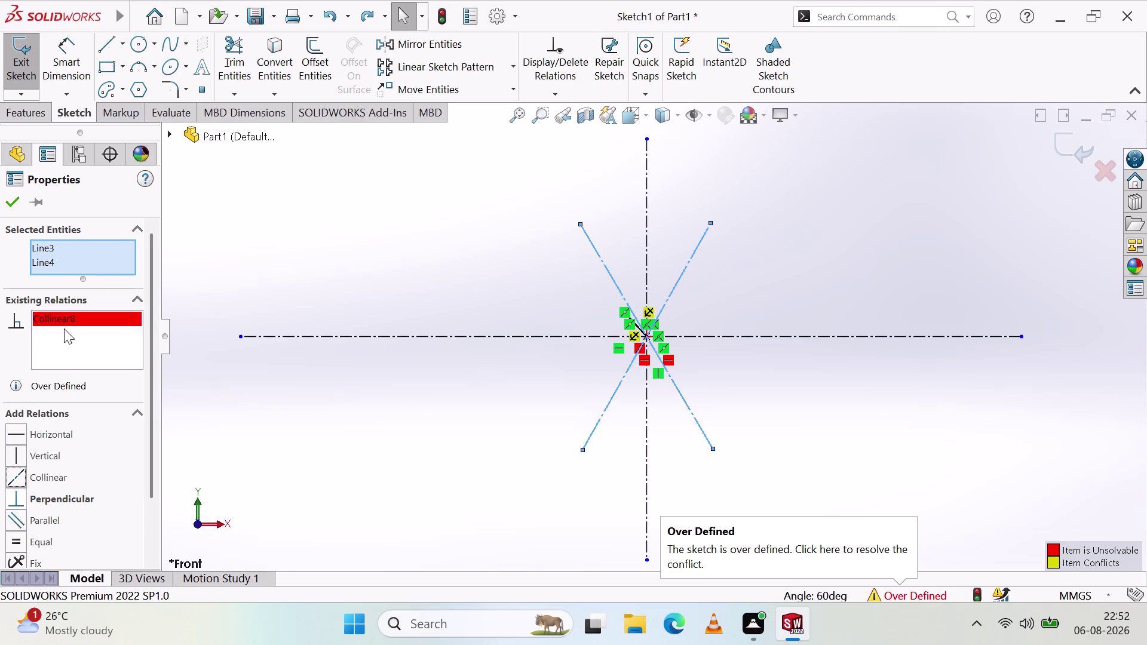
key(Escape)
key(Escape)
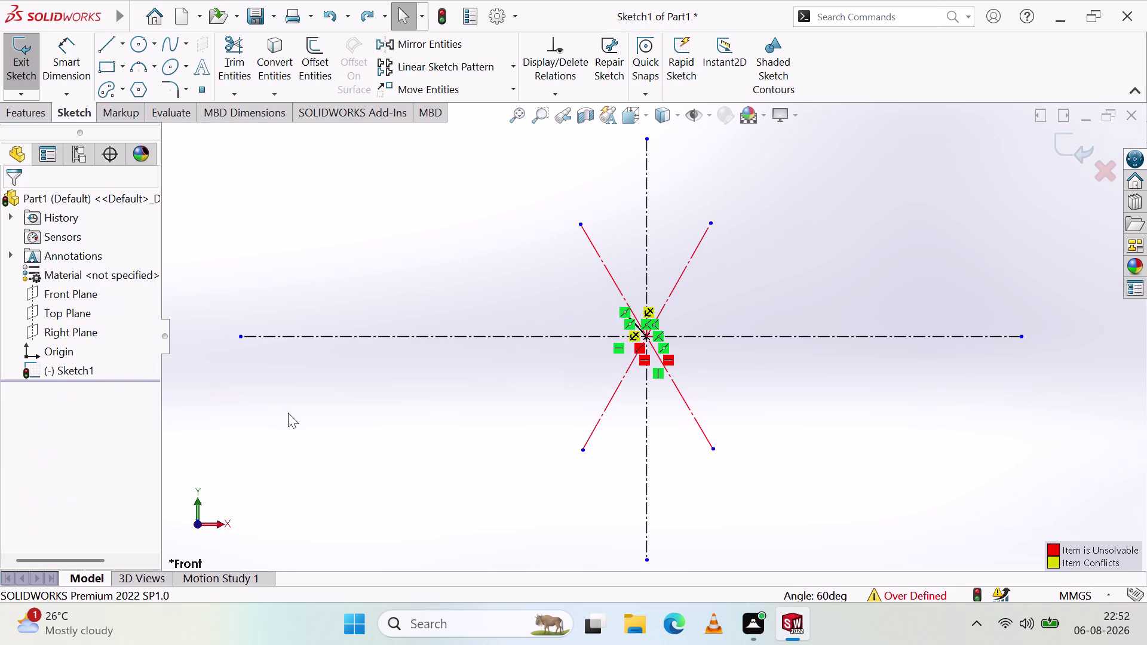
Step back through recent relation edits and delete the conflicting Collinear6 relation.
key(Escape)
key(ctrl+z)
key(ctrl+z)
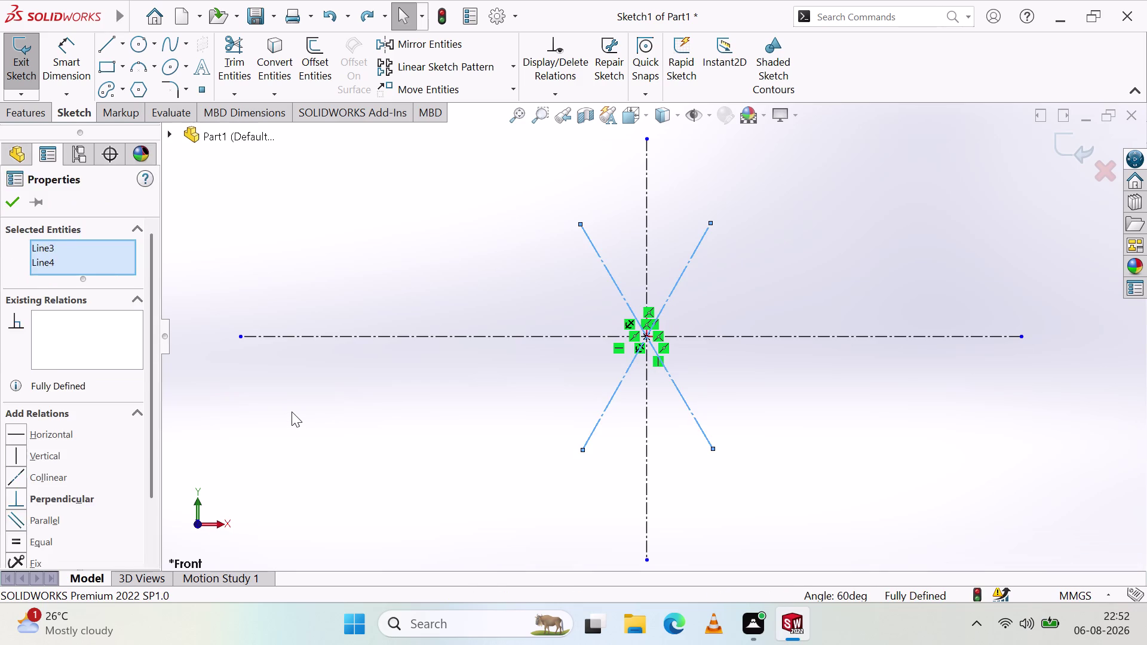
key(ctrl+z)
key(ctrl+z)
key(ctrl+z)
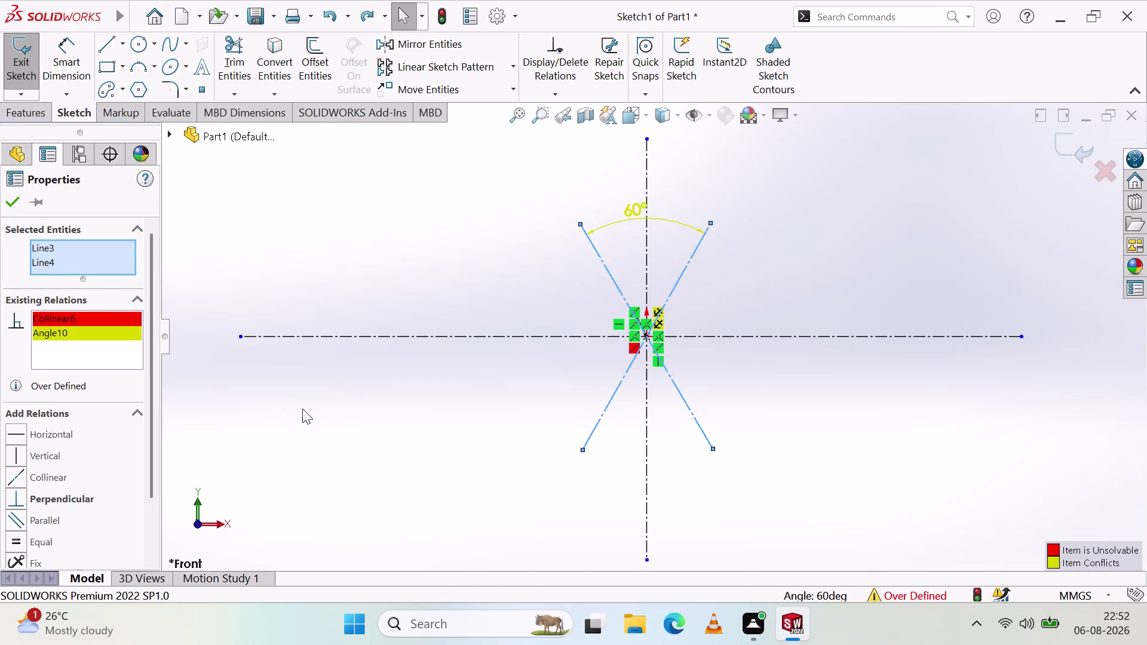
right_click(42, 336)
click(107, 353)
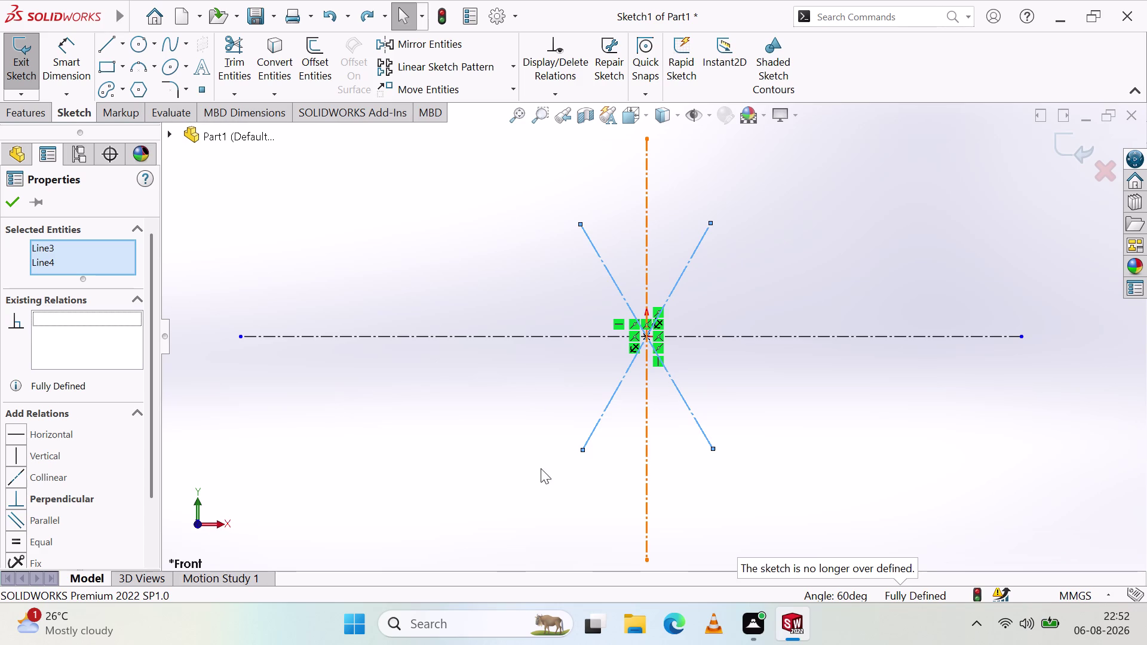
Undo the remaining over-defining relations until the sketch reads Fully Defined, then deselect.
click(20, 435)
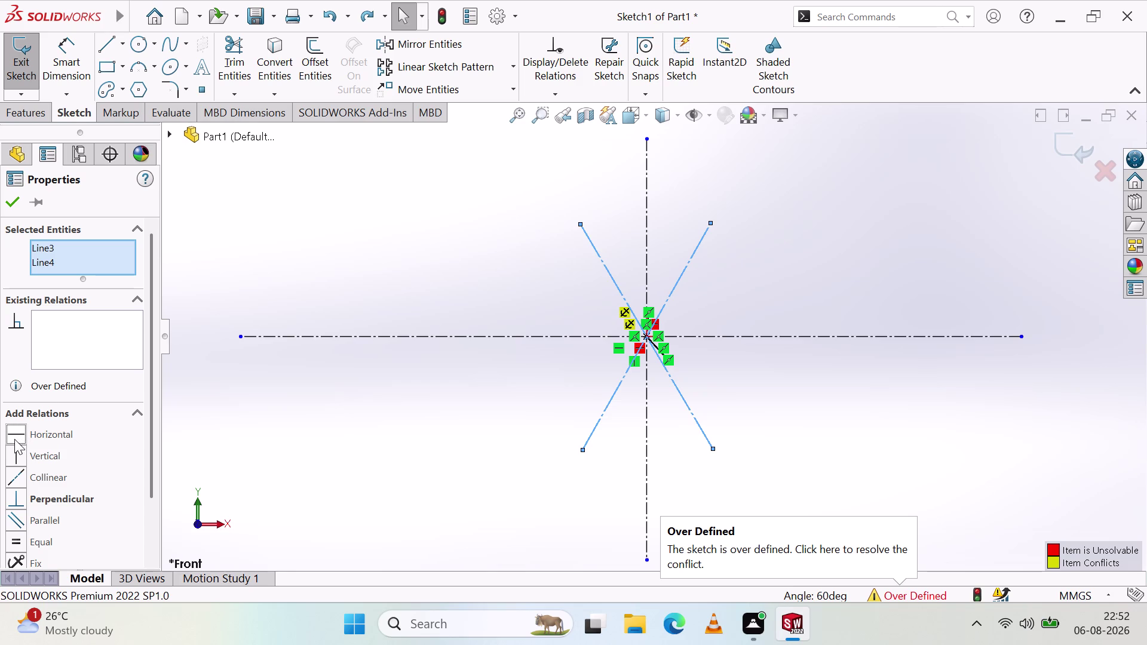
scroll(down, 3)
click(14, 454)
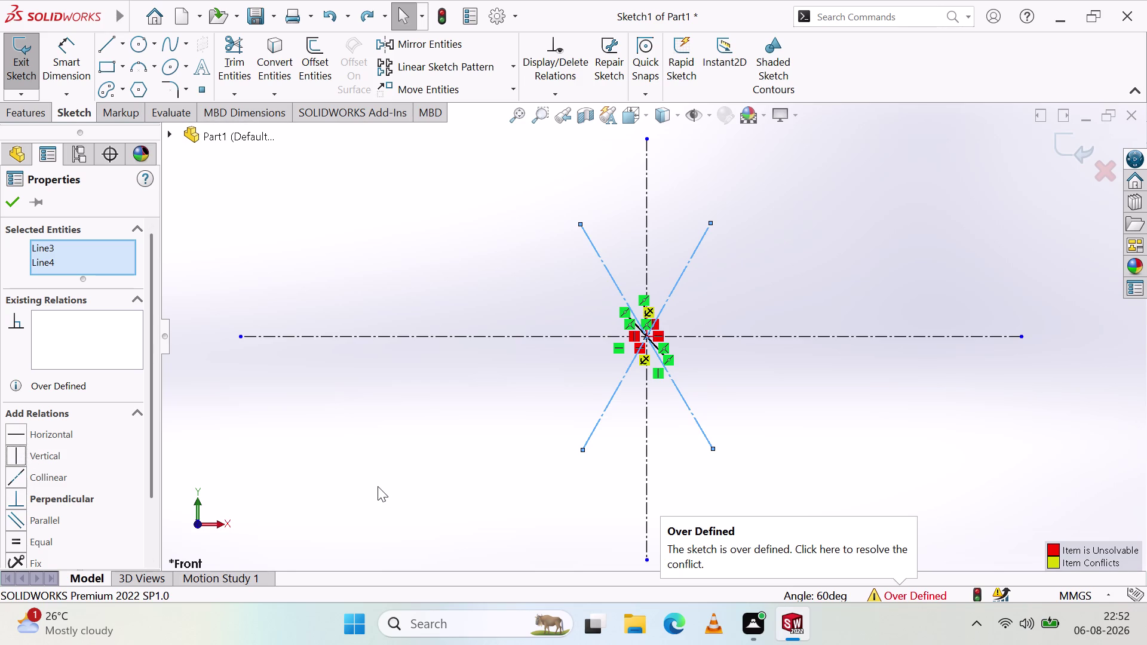
key(Escape)
key(Escape)
key(ctrl+z)
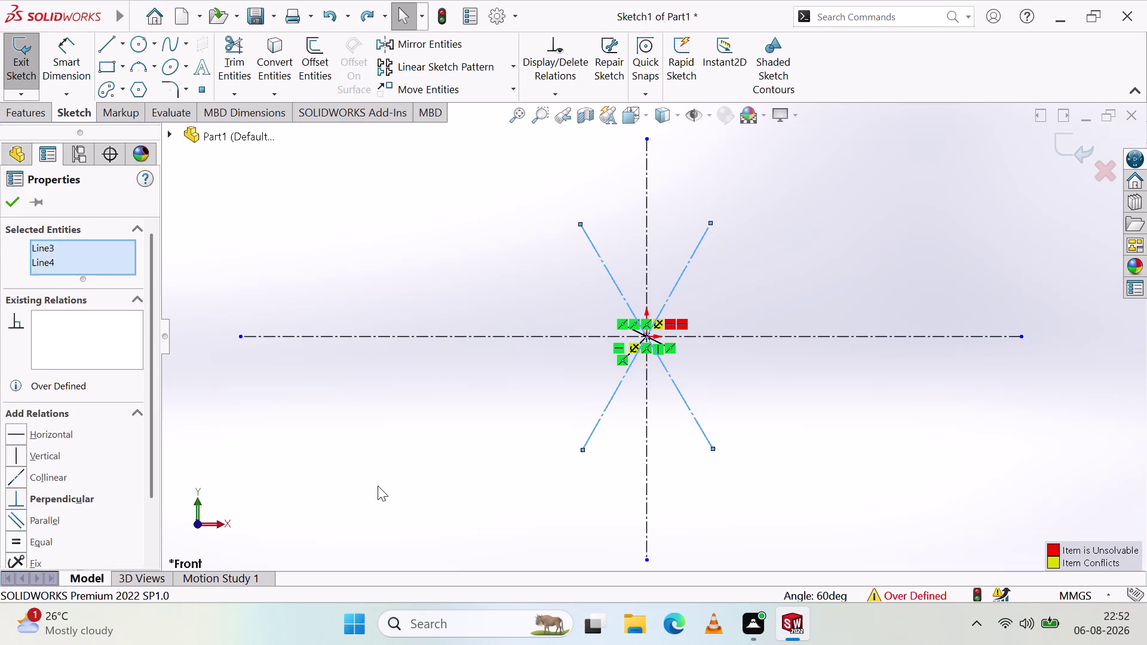
key(ctrl+z)
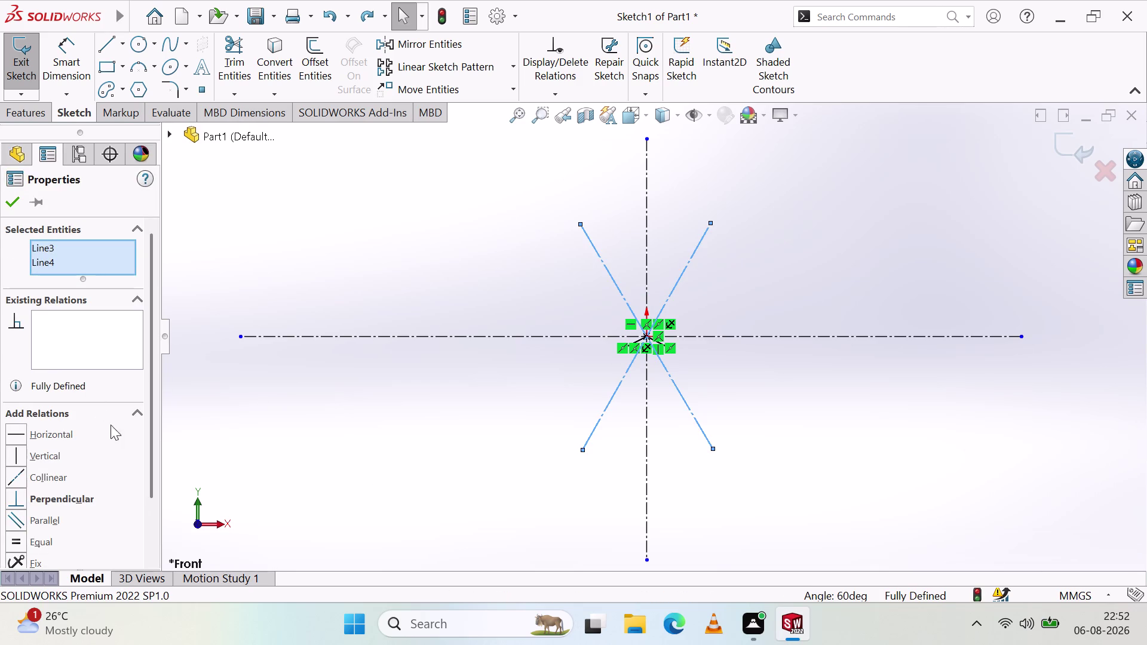
click(300, 256)
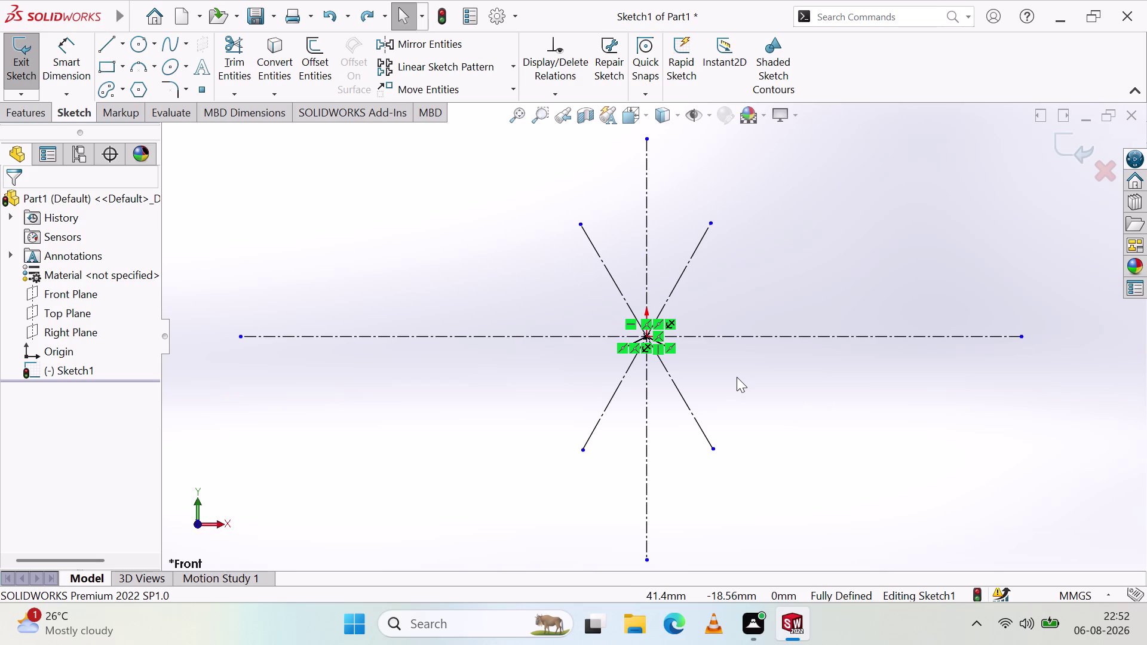
scroll(down, 3)
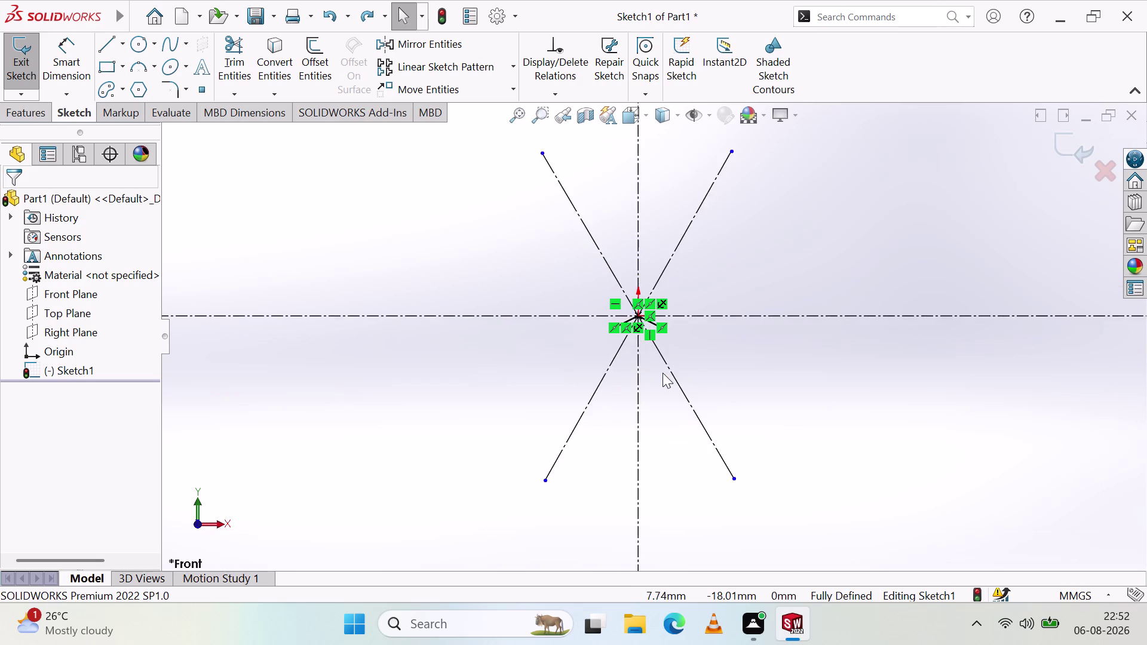
scroll(down, 3)
scroll(up, 3)
scroll(down, 3)
scroll(down, 3)
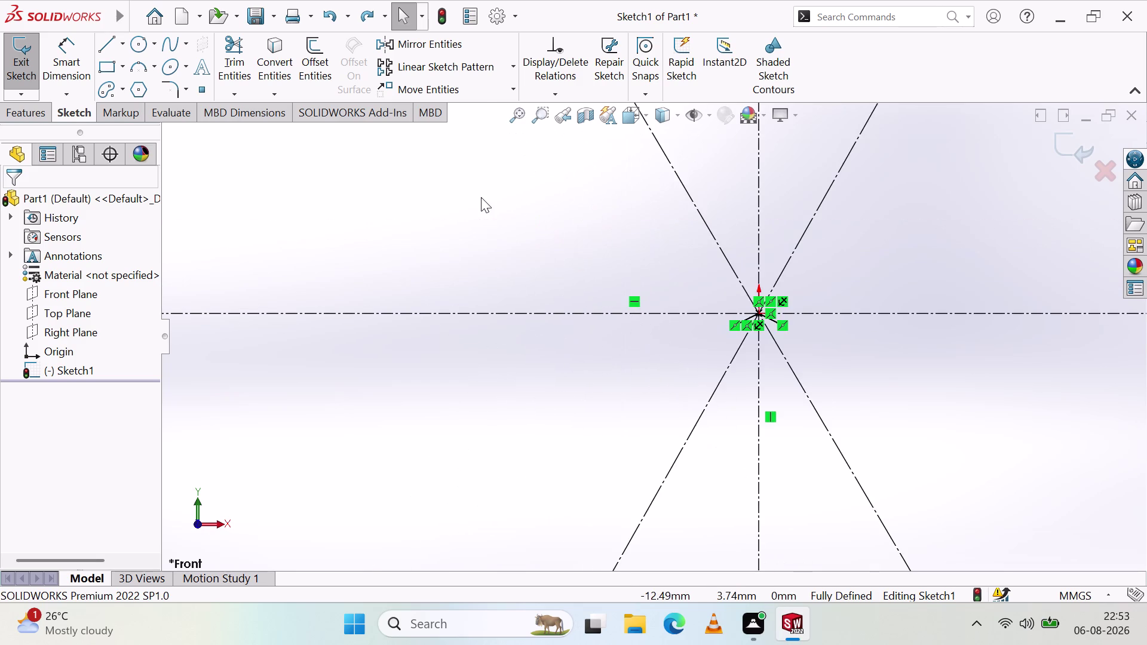
scroll(down, 3)
scroll(down, 3)
scroll(down, 3)
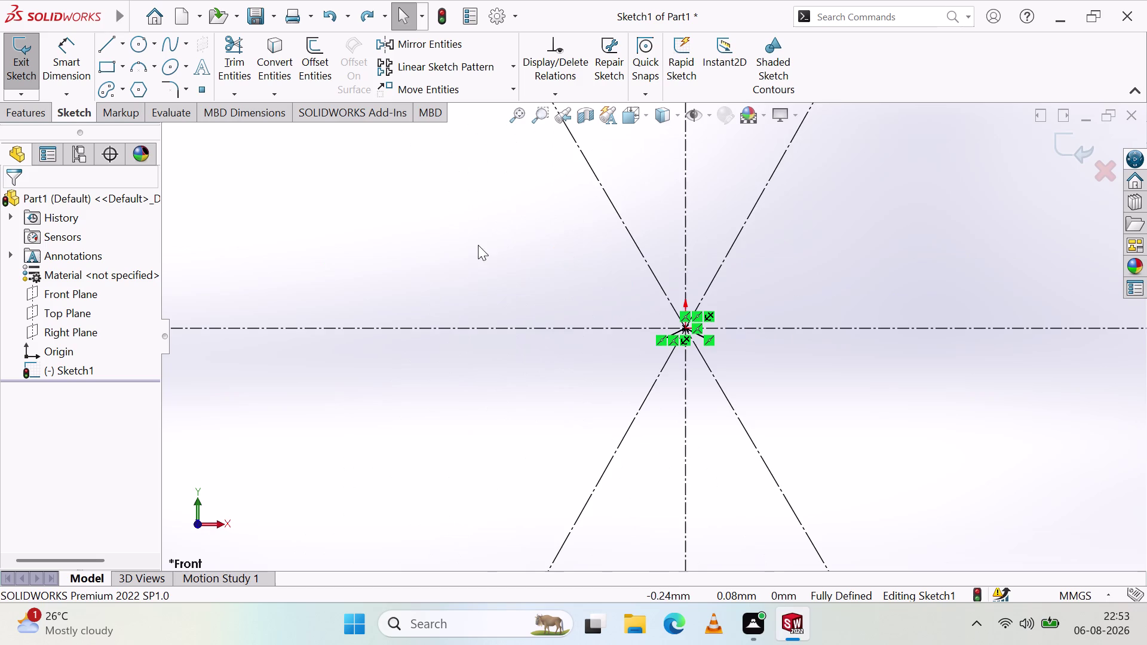
scroll(down, 3)
scroll(down, 3)
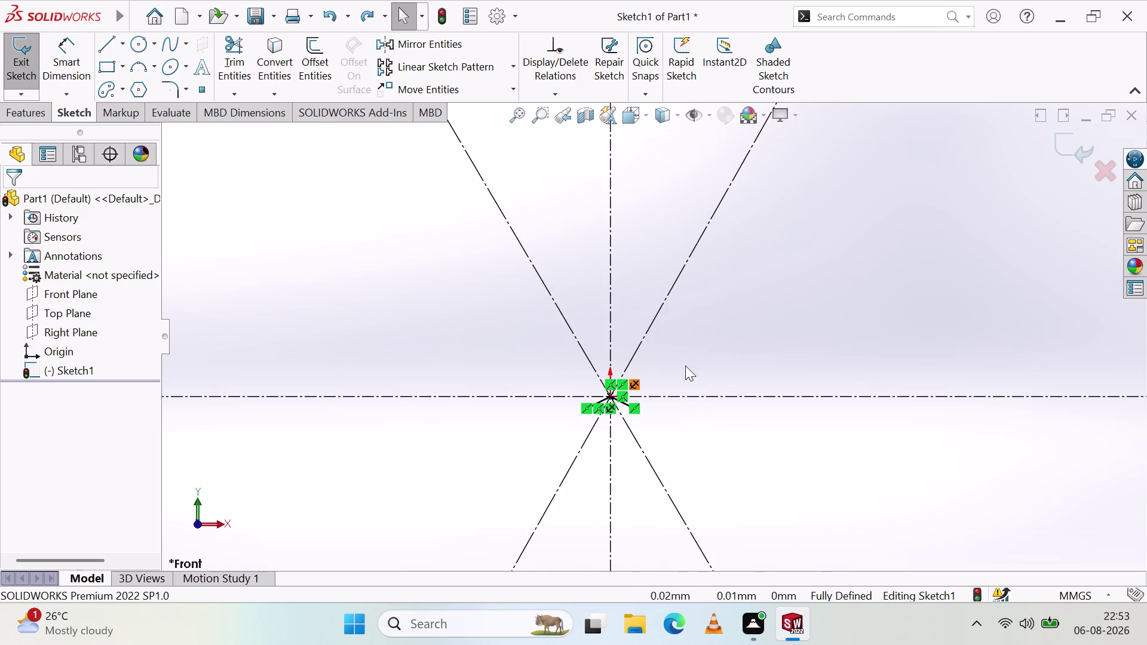
scroll(down, 3)
scroll(up, 3)
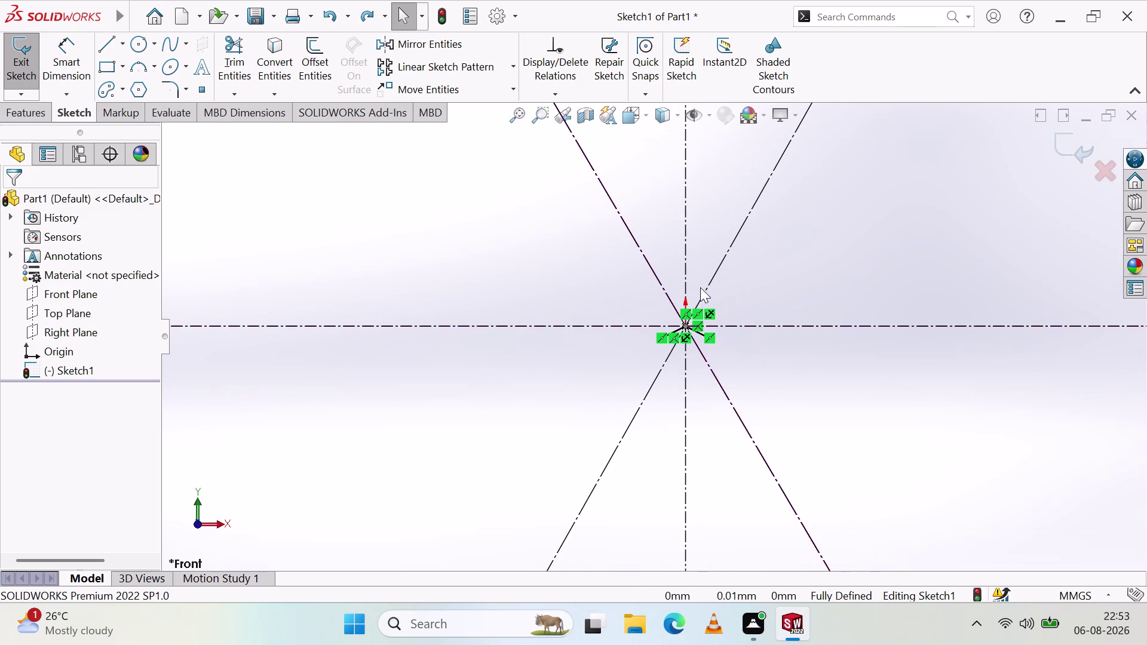
scroll(down, 3)
scroll(up, 3)
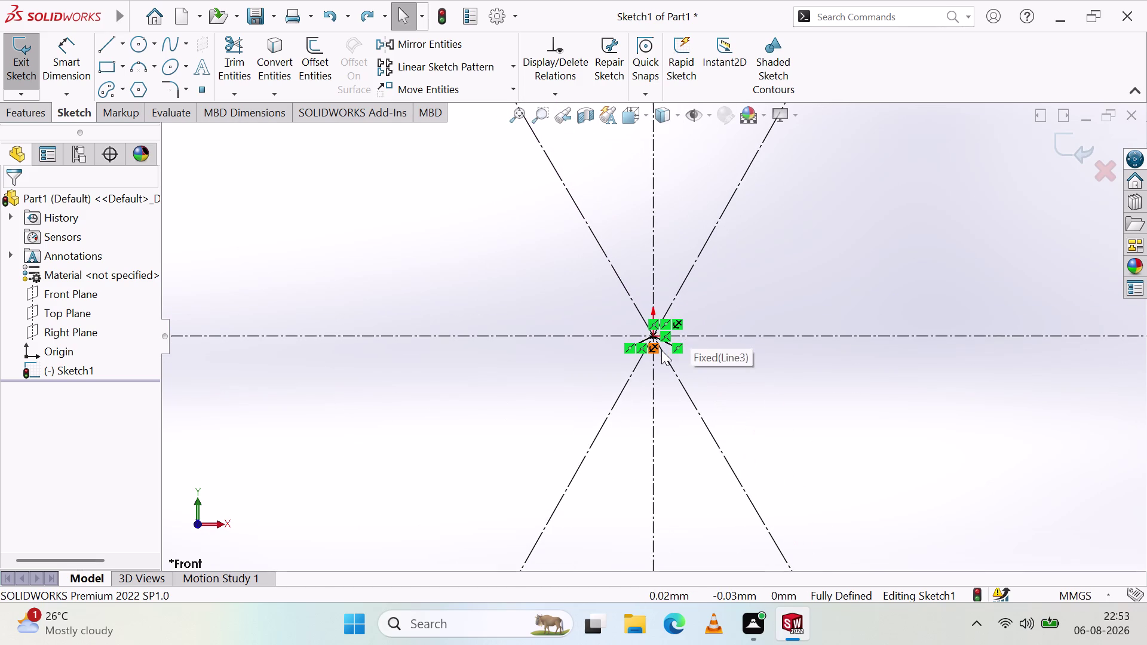
scroll(up, 3)
scroll(up, 3)
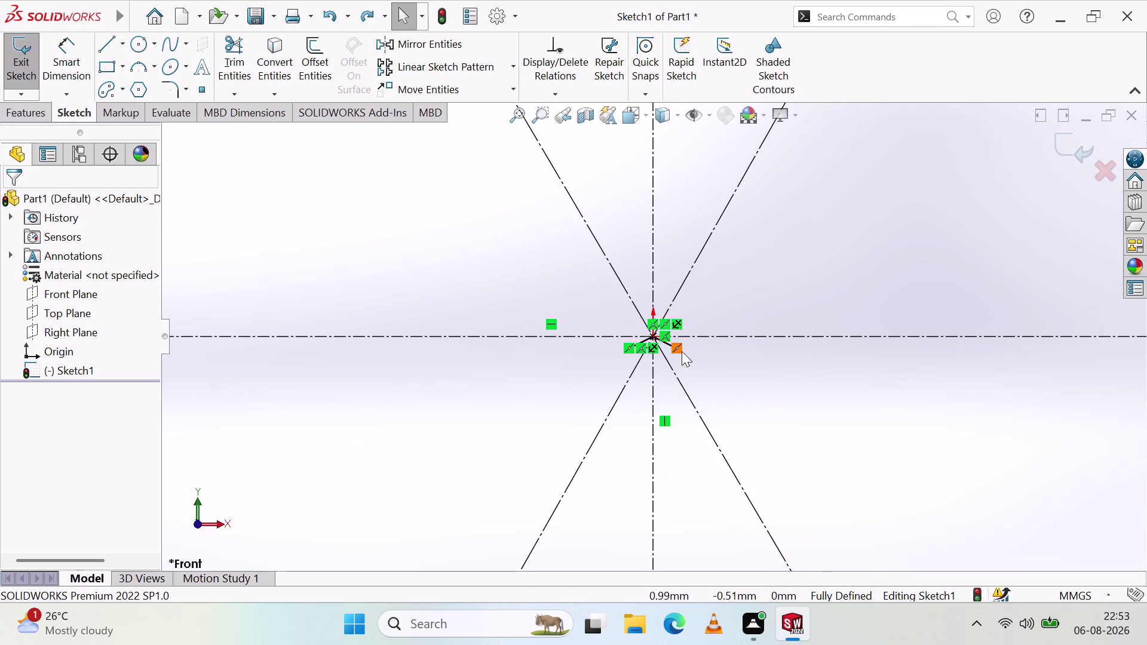
scroll(up, 3)
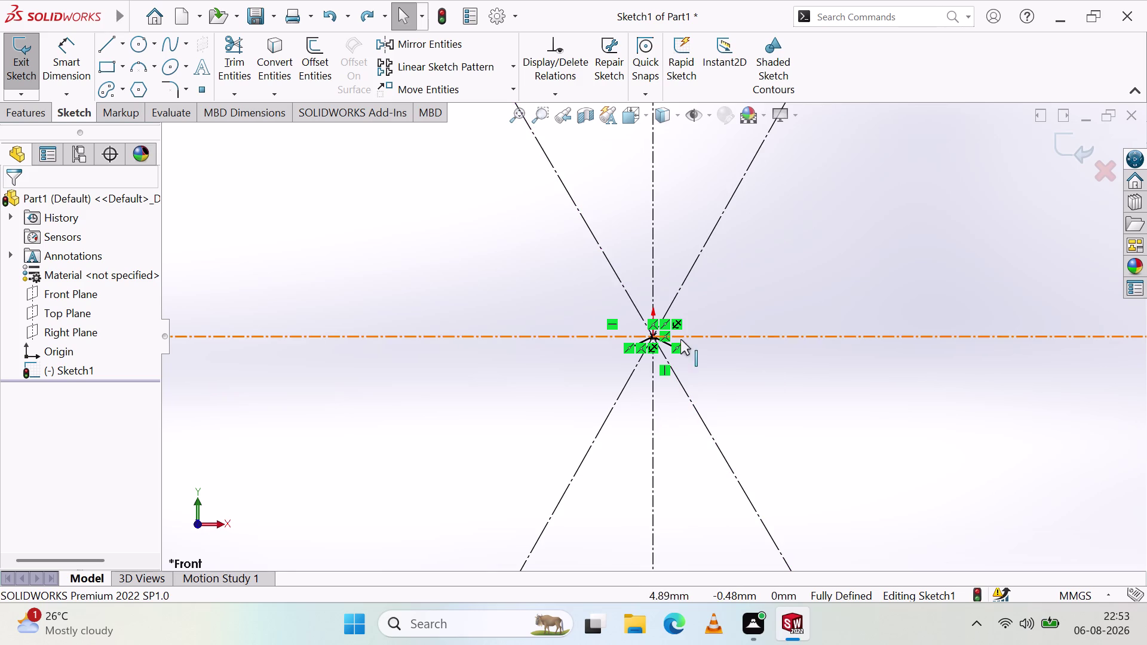